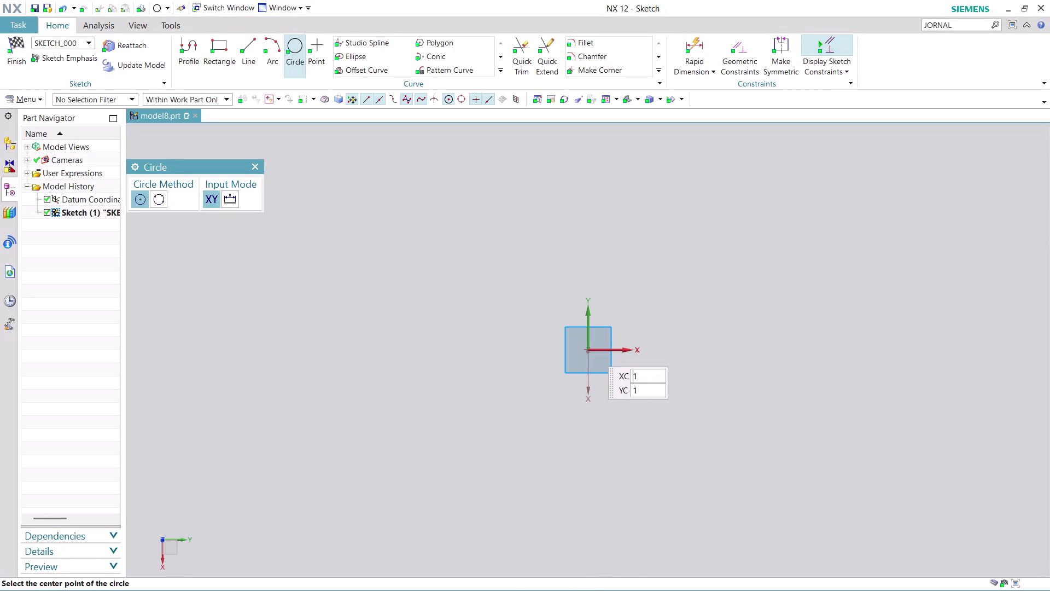
Draw a 22 mm diameter circle centred on the sketch origin and finish the sketch.
click(590, 348)
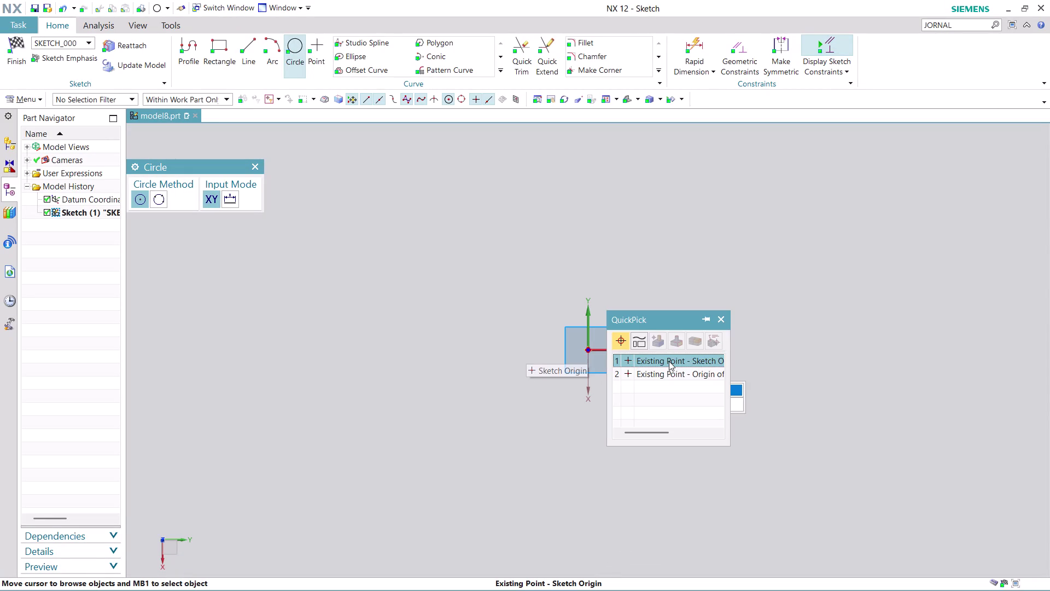
click(669, 361)
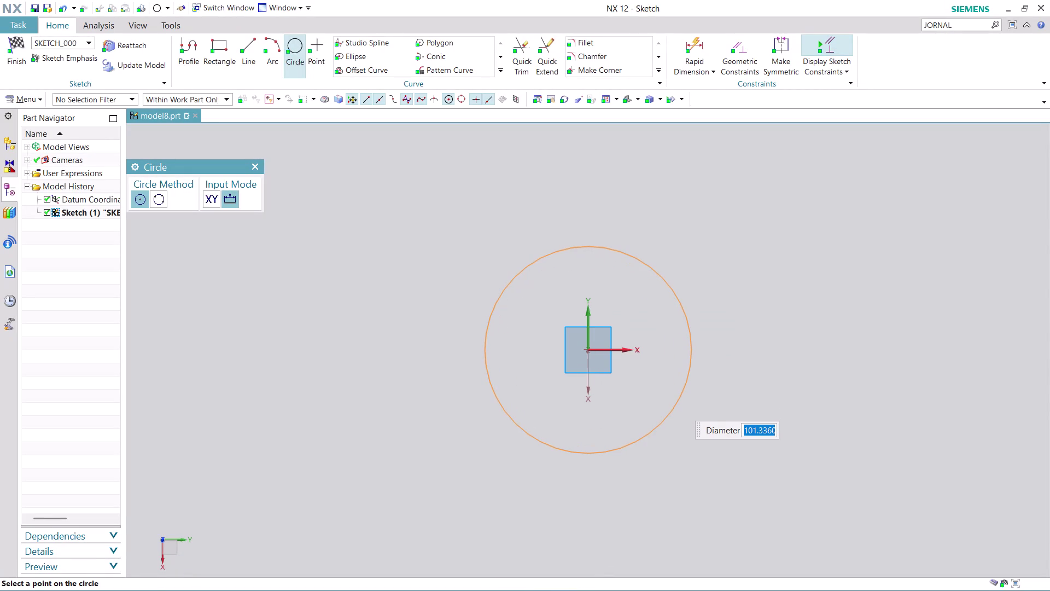
text(22)
key(Return)
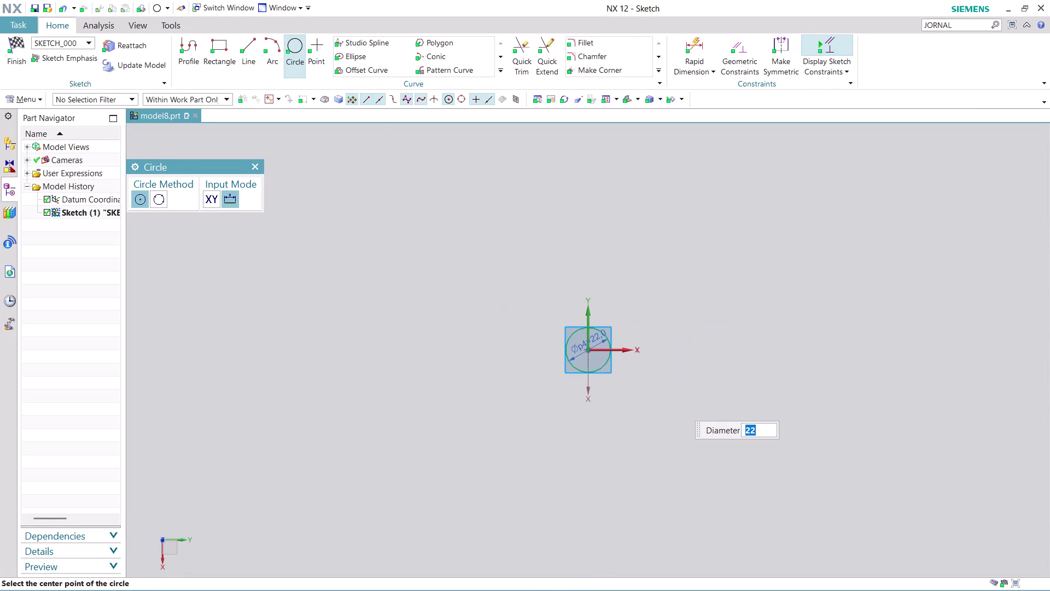
click(15, 71)
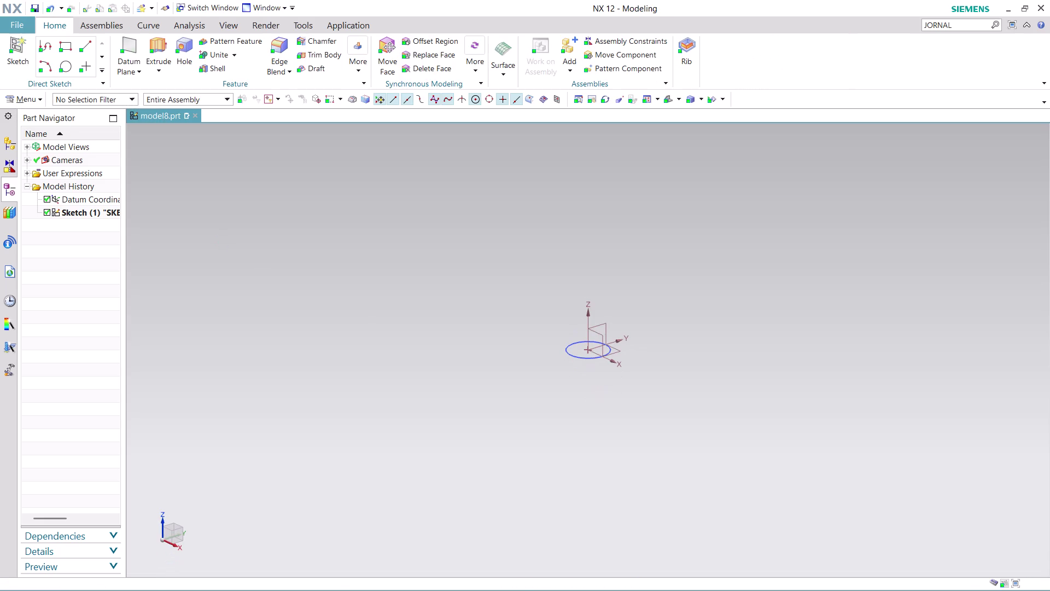
click(155, 47)
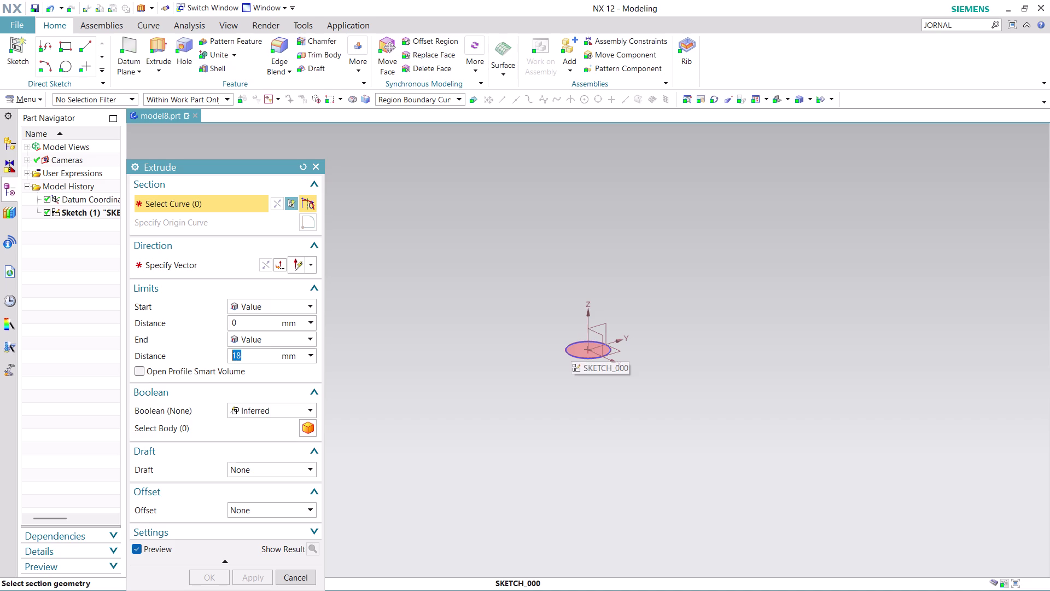
Extrude the 22 mm circle 16 mm into a solid head cylinder, Extrude (2).
text(16)
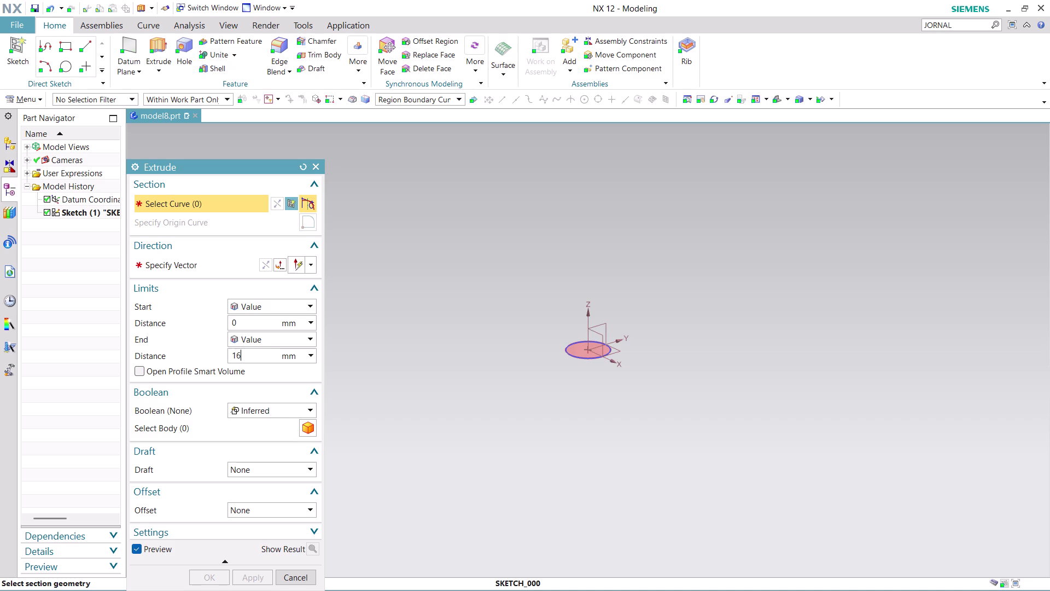
click(571, 347)
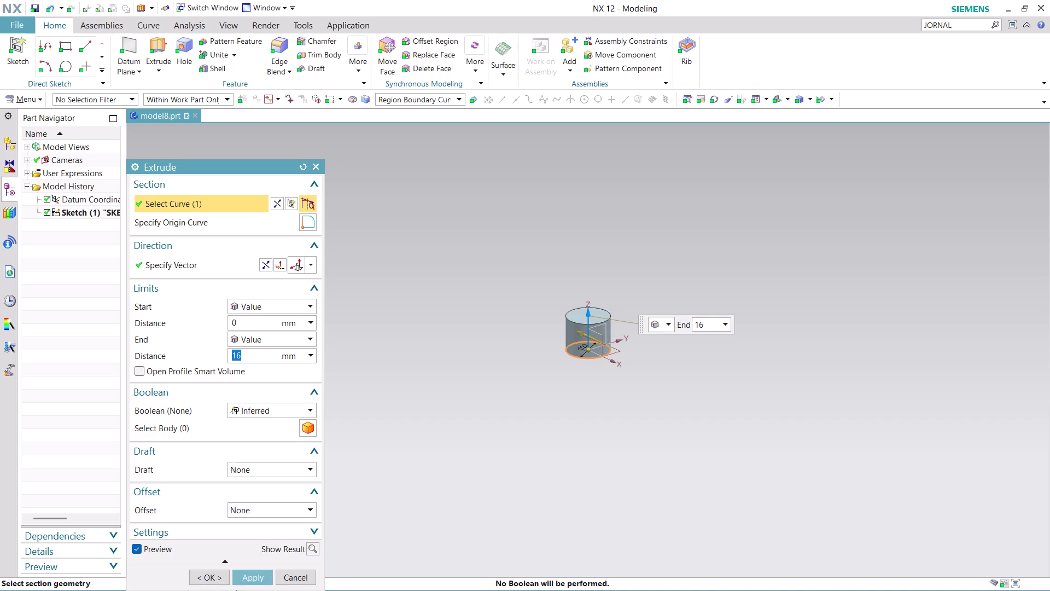
click(246, 574)
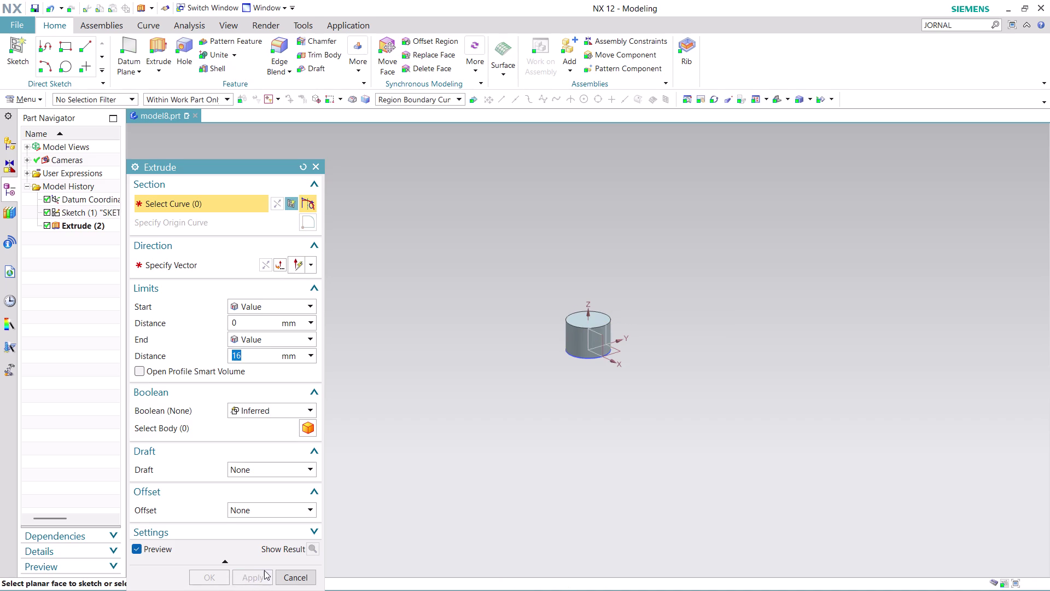
click(295, 571)
scroll(up, 3)
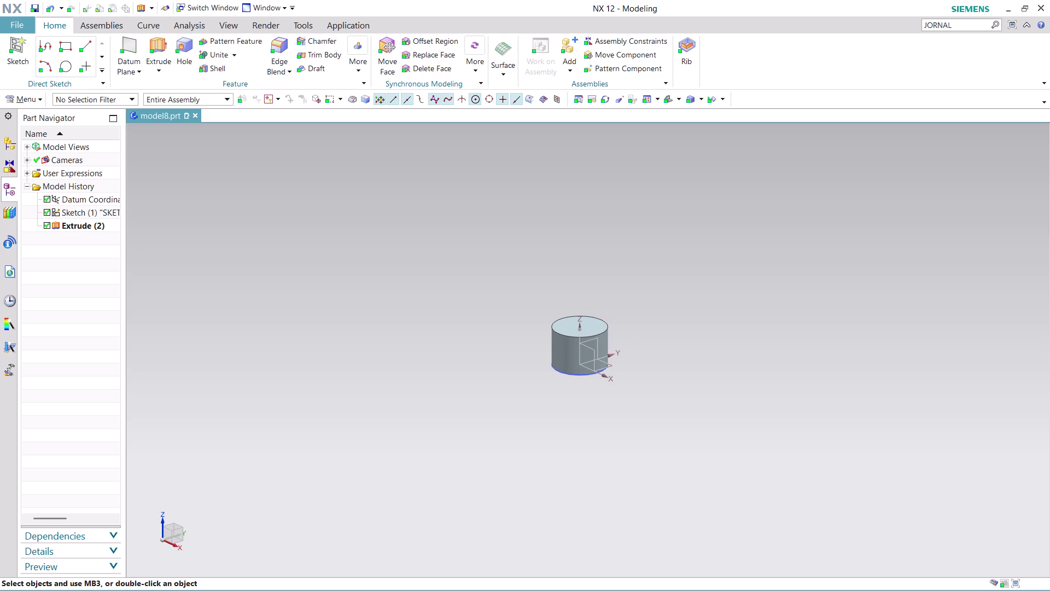
click(38, 101)
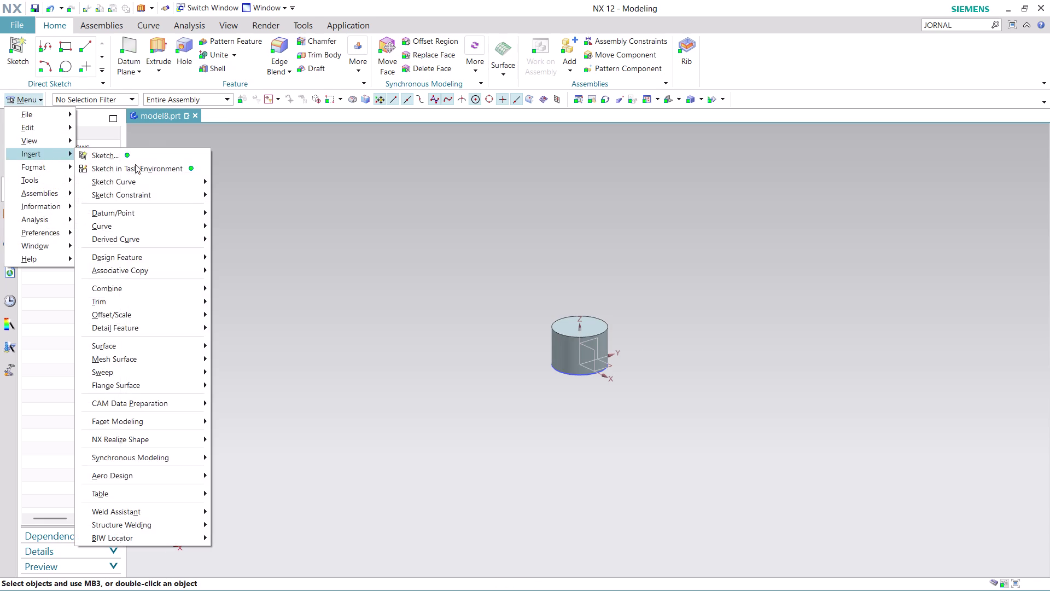
Create Sketch (3) on the head cylinder face with its origin at 0, 0, 0.
click(140, 165)
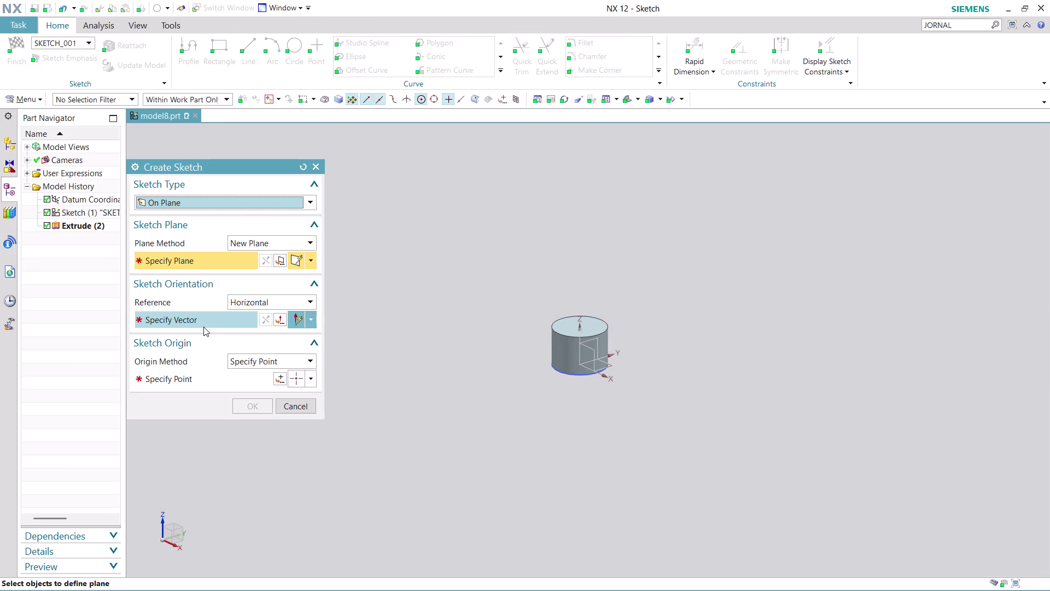
click(204, 327)
click(618, 343)
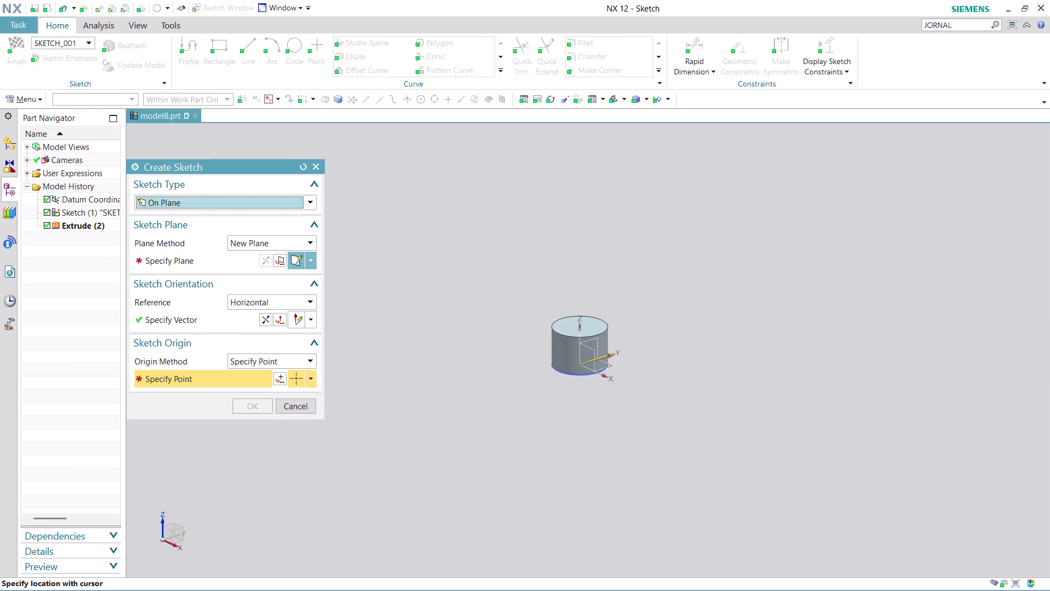
click(278, 379)
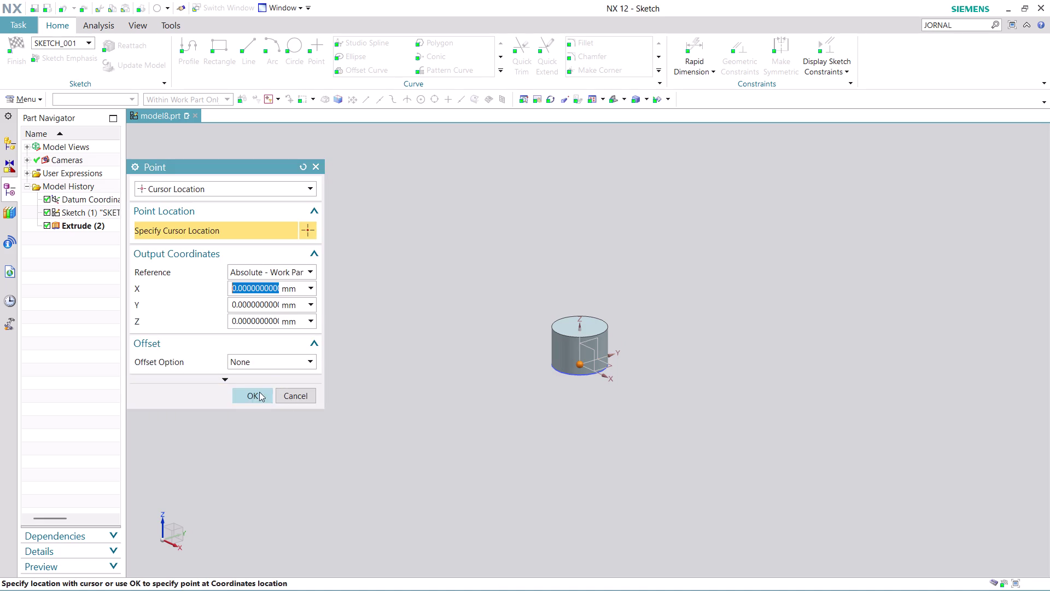
click(246, 399)
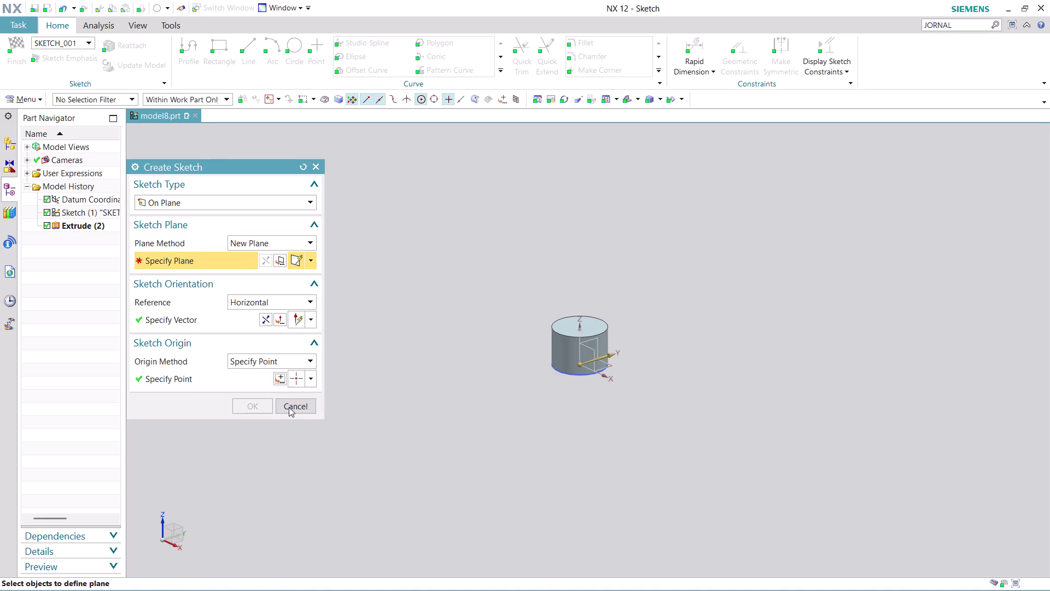
click(609, 365)
click(255, 406)
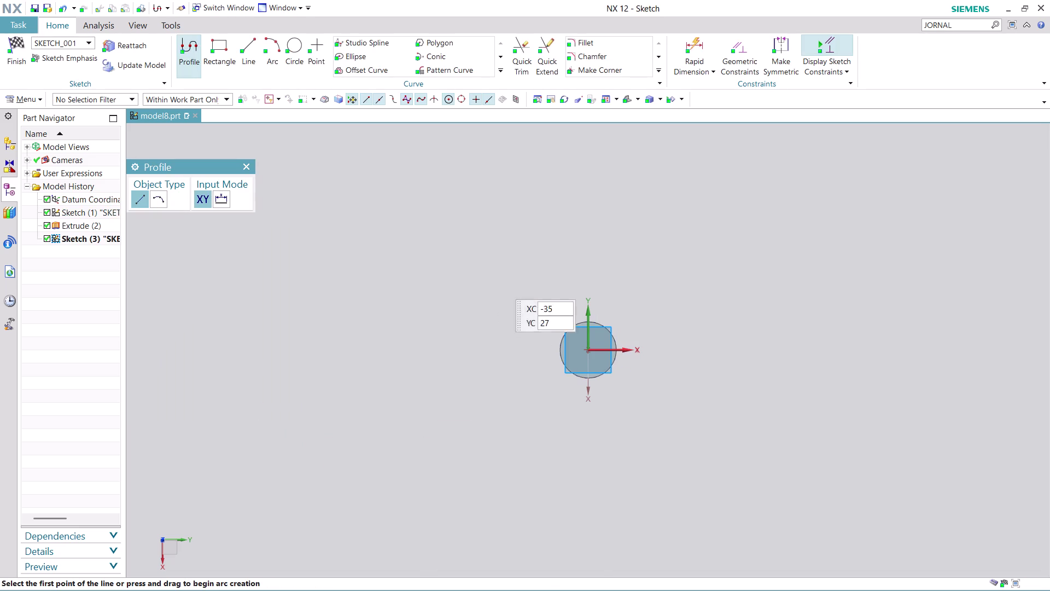
Draw a 16 mm diameter circle at the origin and finish Sketch (3).
click(299, 34)
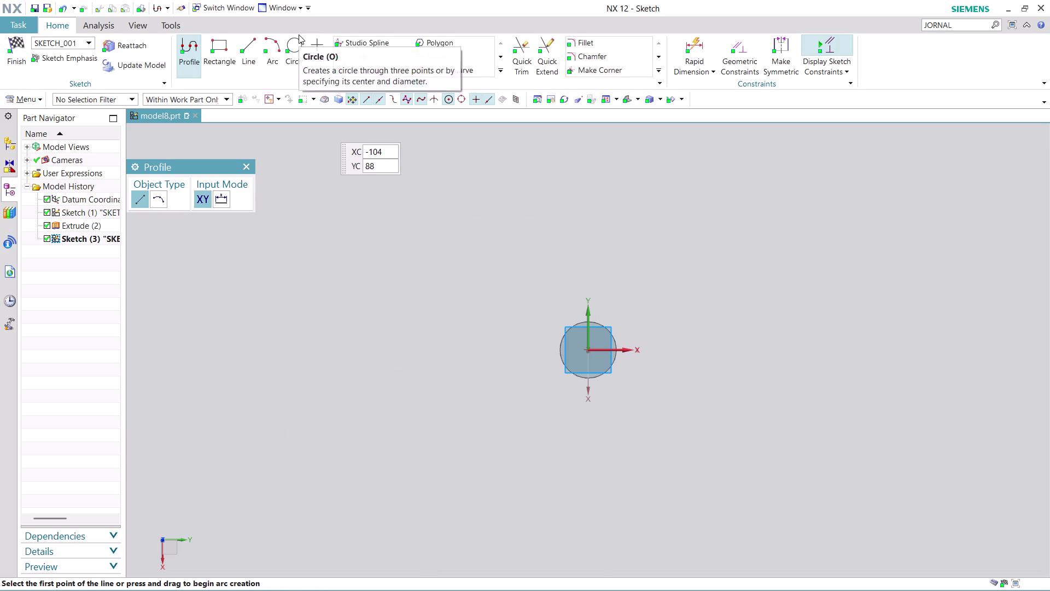
click(293, 45)
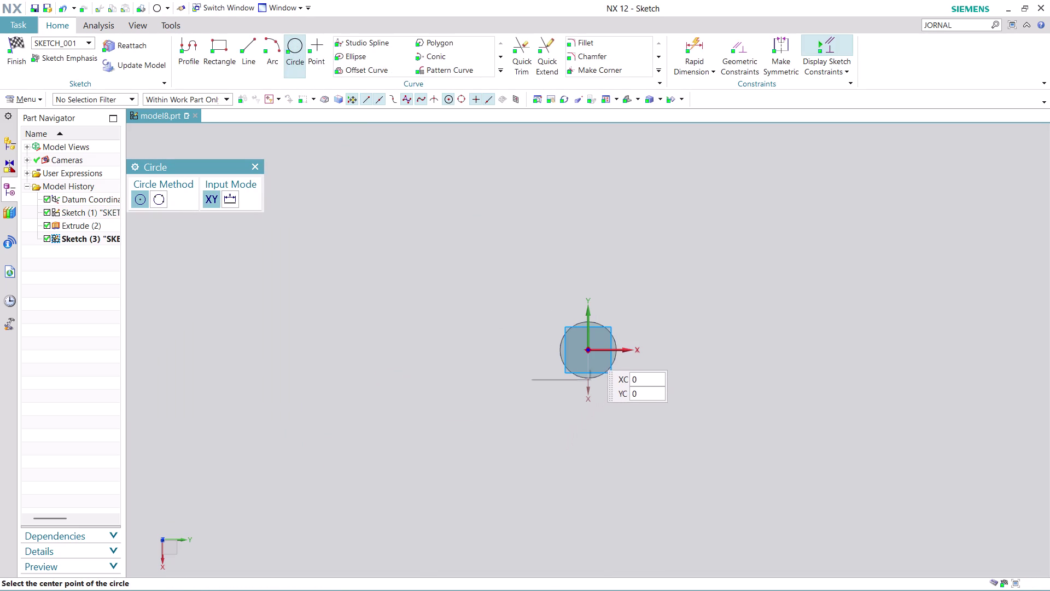
click(590, 347)
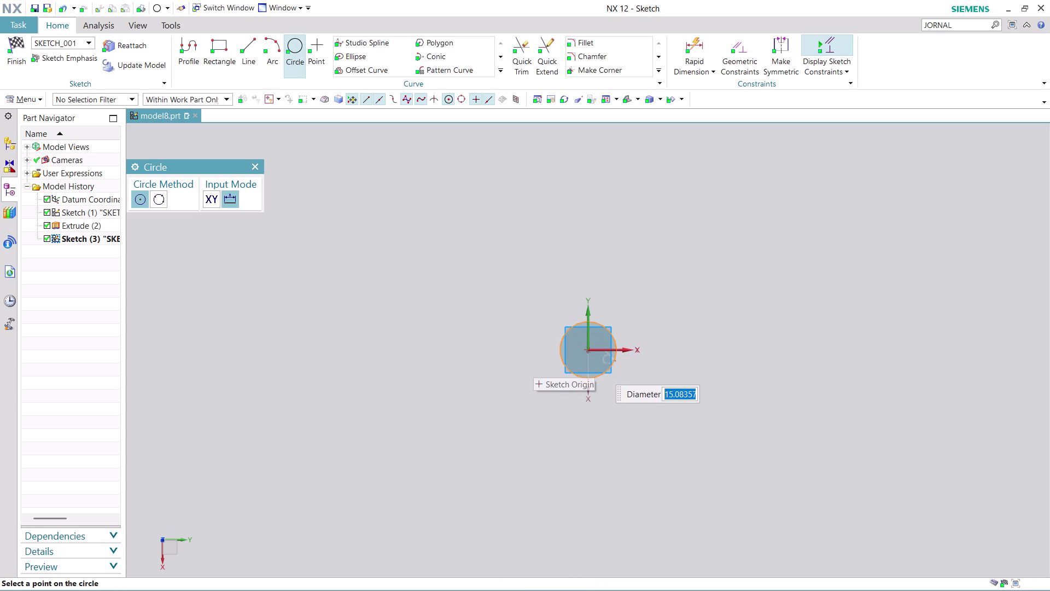
text(16)
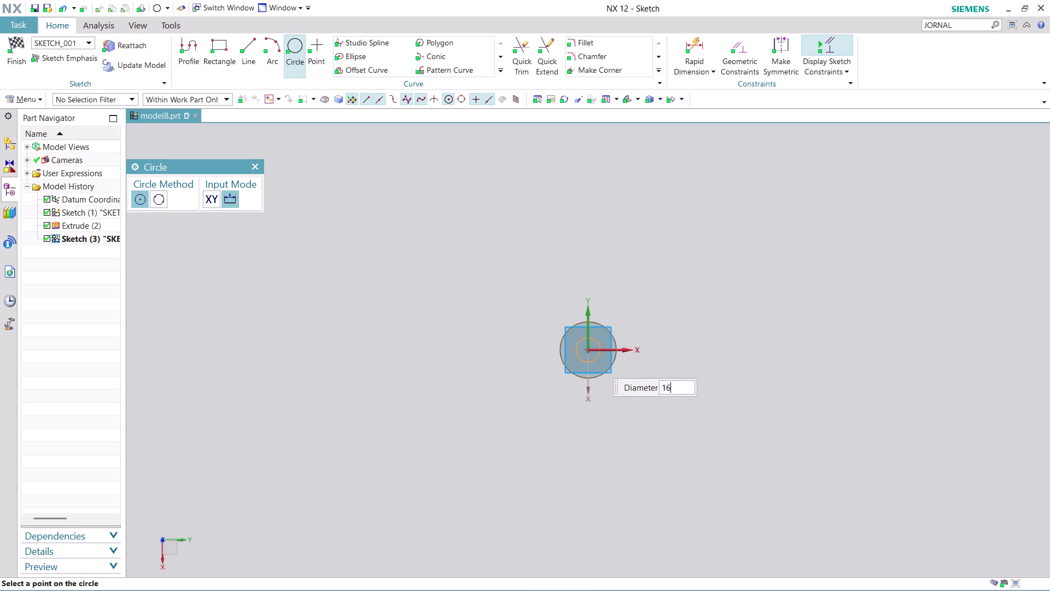
key(Return)
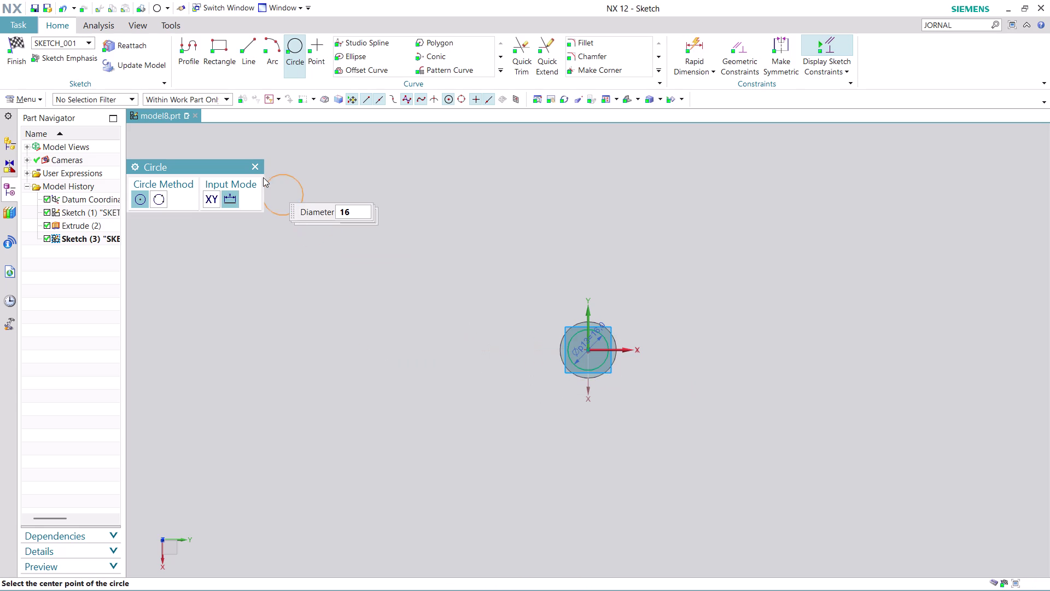
click(15, 68)
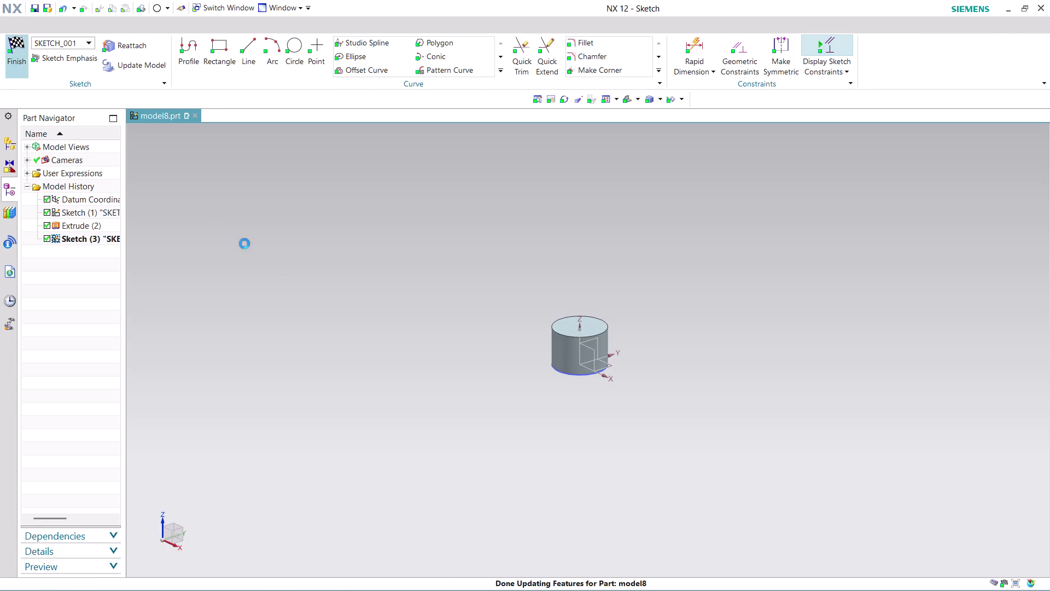
scroll(up, 3)
middle_drag(674, 400, 673, 316)
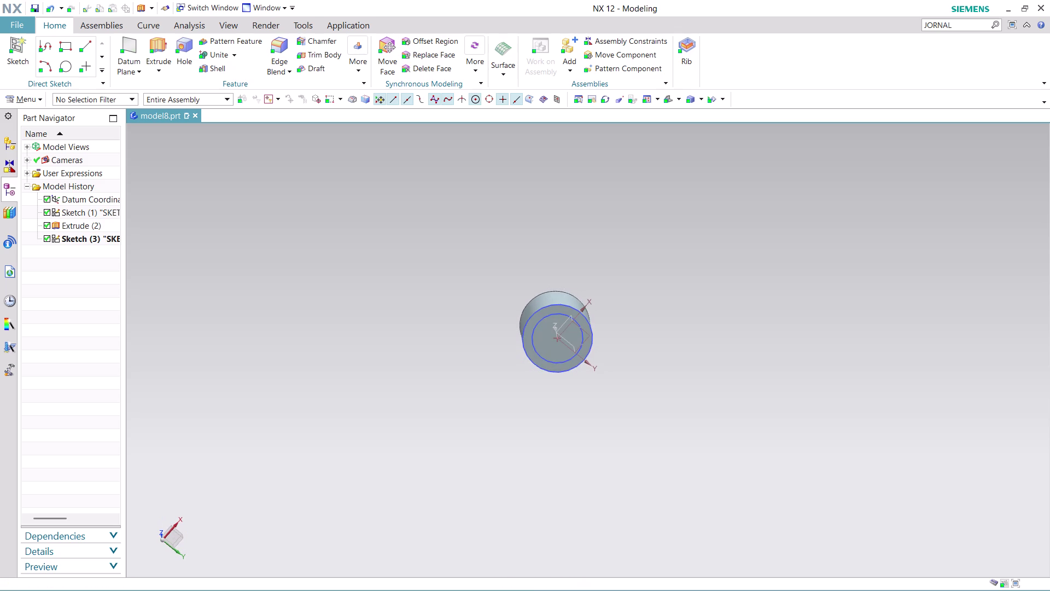
Extrude the 16 mm circle 154 mm and unite it with the head as Extrude (4).
scroll(up, 3)
click(159, 41)
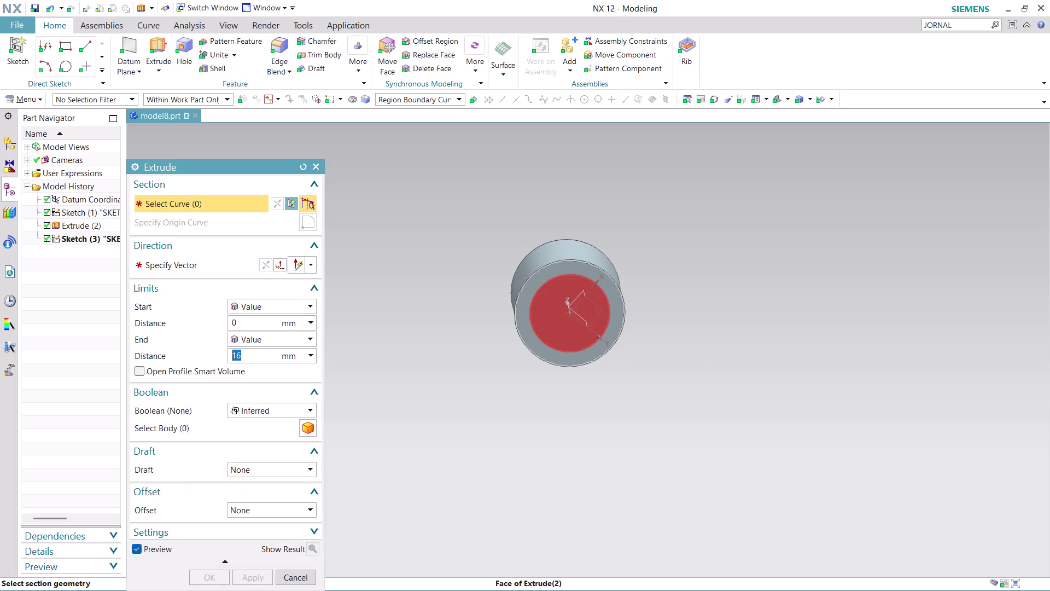
text(15)
key(4)
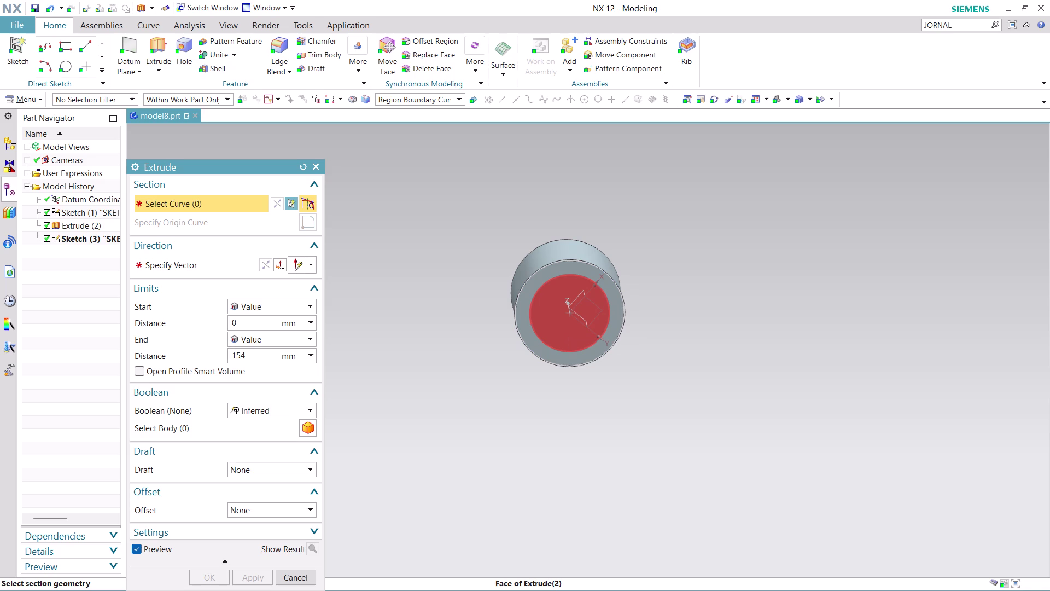
click(566, 322)
click(670, 332)
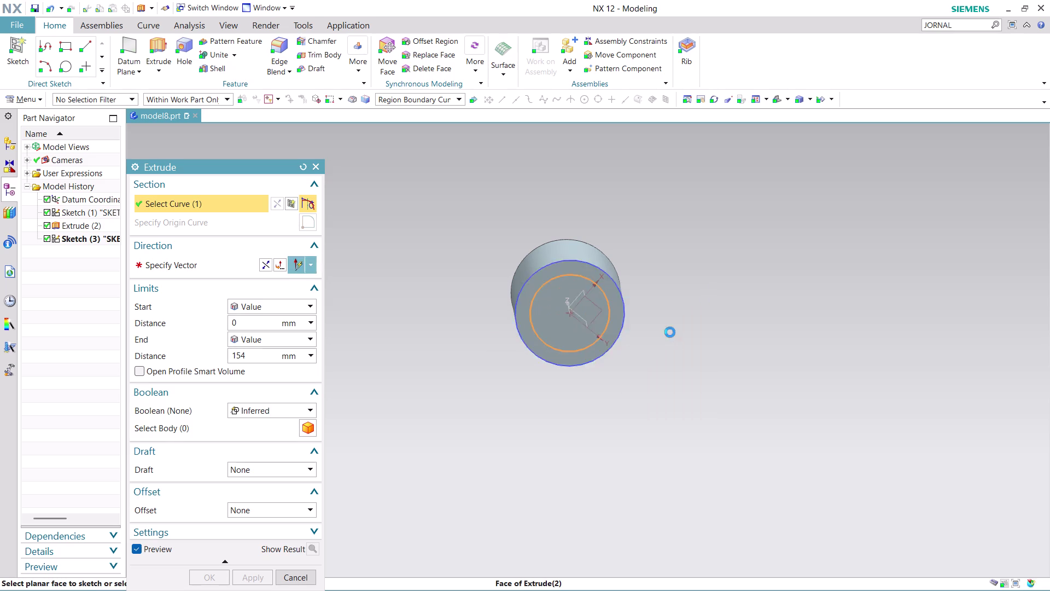
click(258, 577)
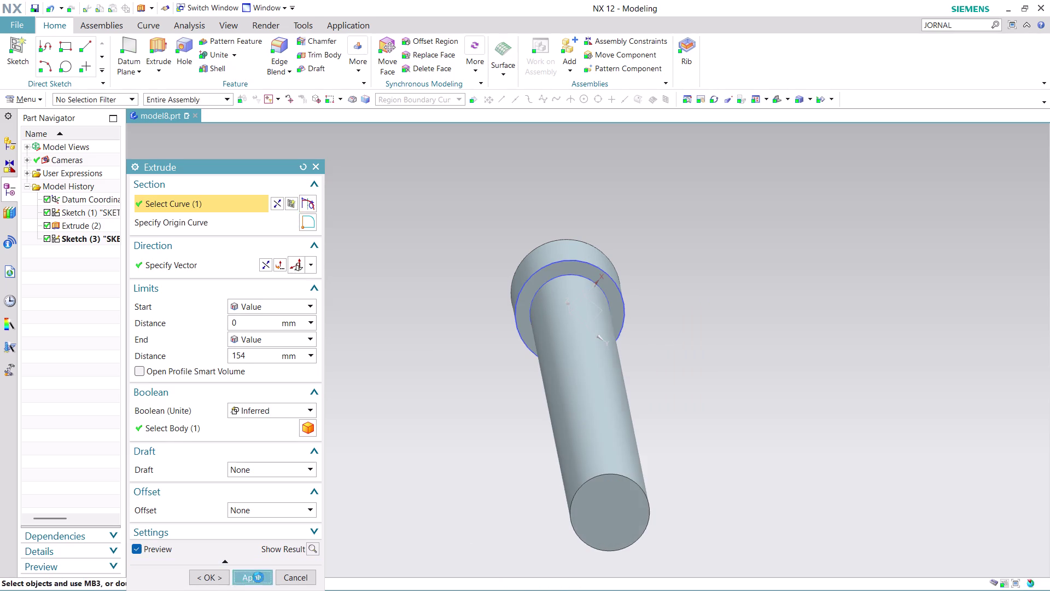
click(301, 574)
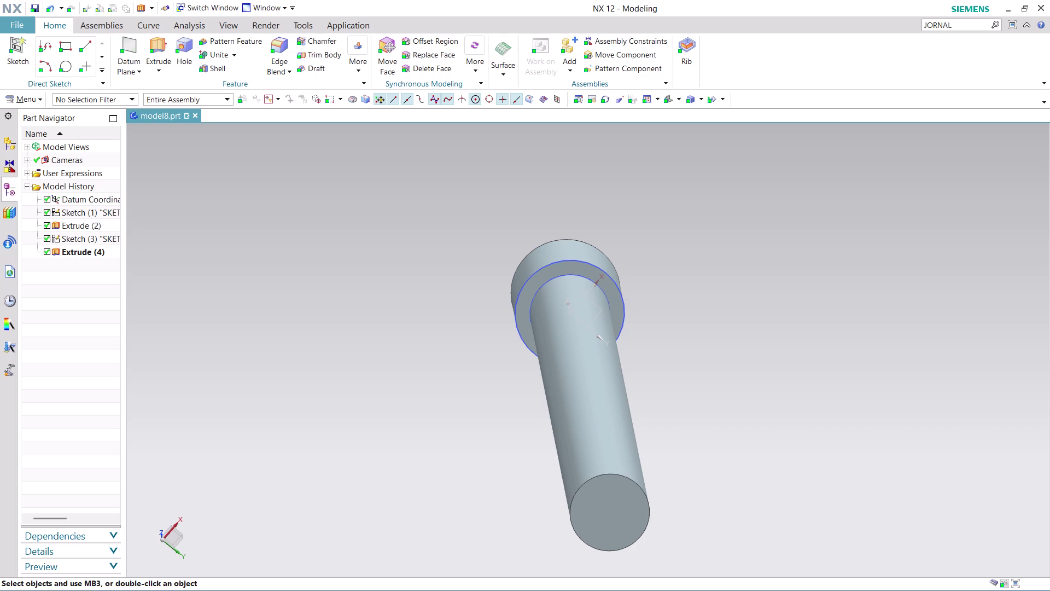
middle_drag(758, 452, 848, 427)
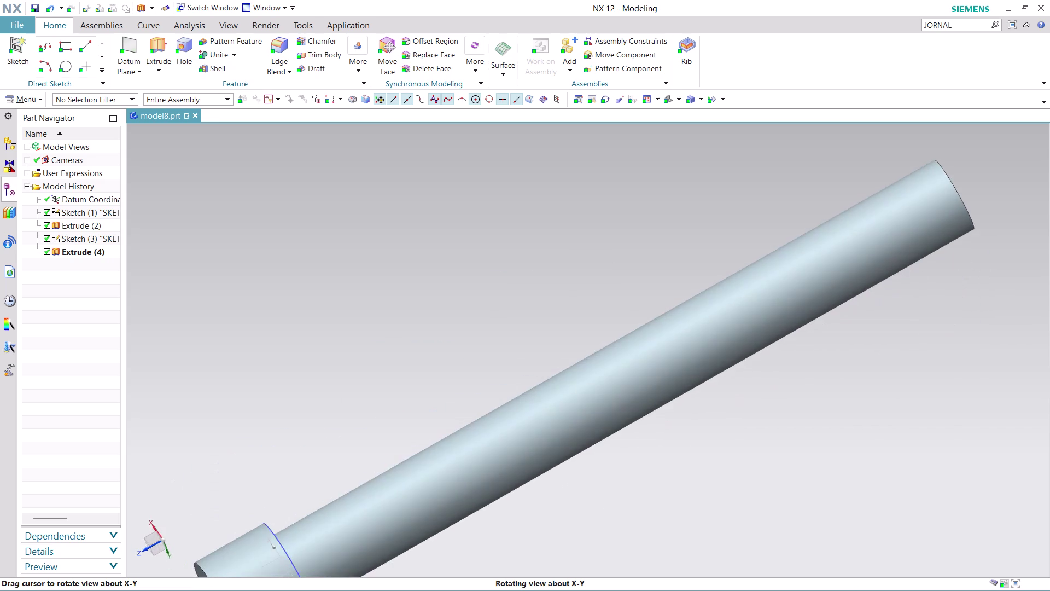
Orbit around the bolt and zoom in on the free end of the shank.
middle_drag(849, 427, 622, 436)
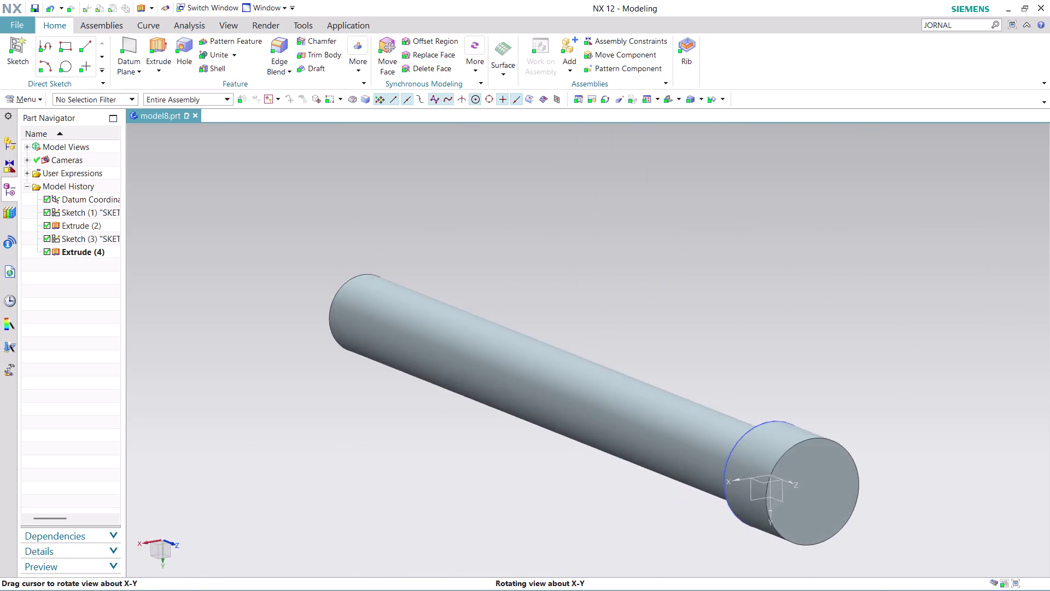
middle_drag(622, 435, 814, 419)
middle_click(814, 420)
scroll(down, 3)
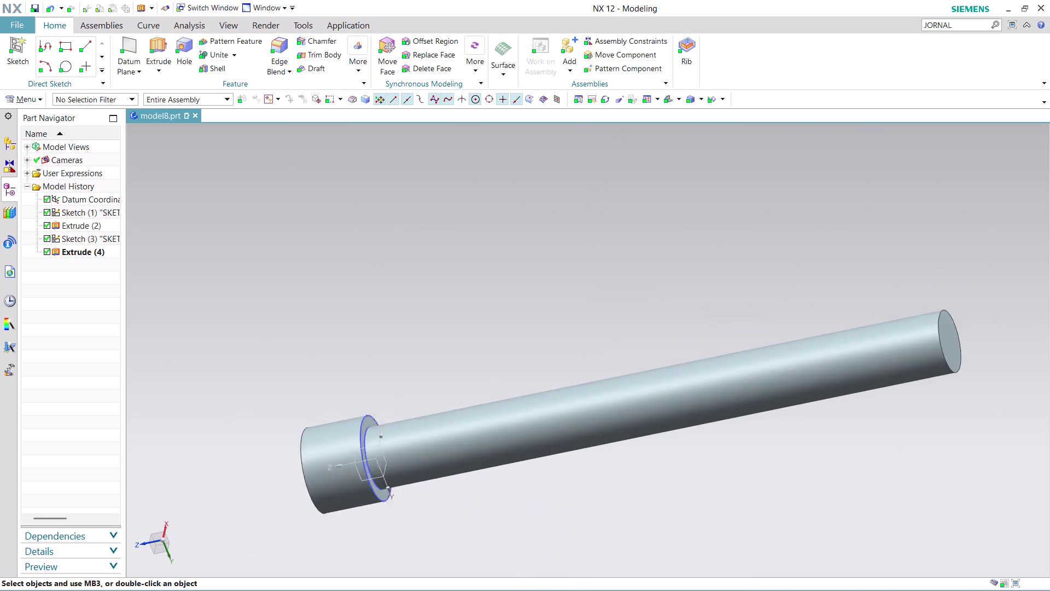
scroll(down, 3)
scroll(up, 3)
scroll(down, 3)
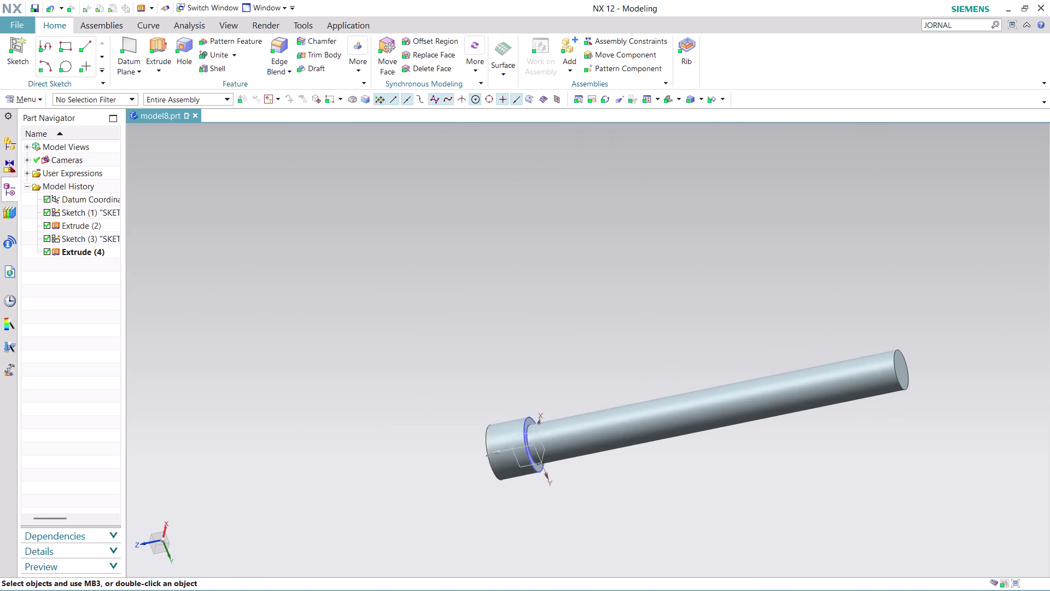
scroll(down, 3)
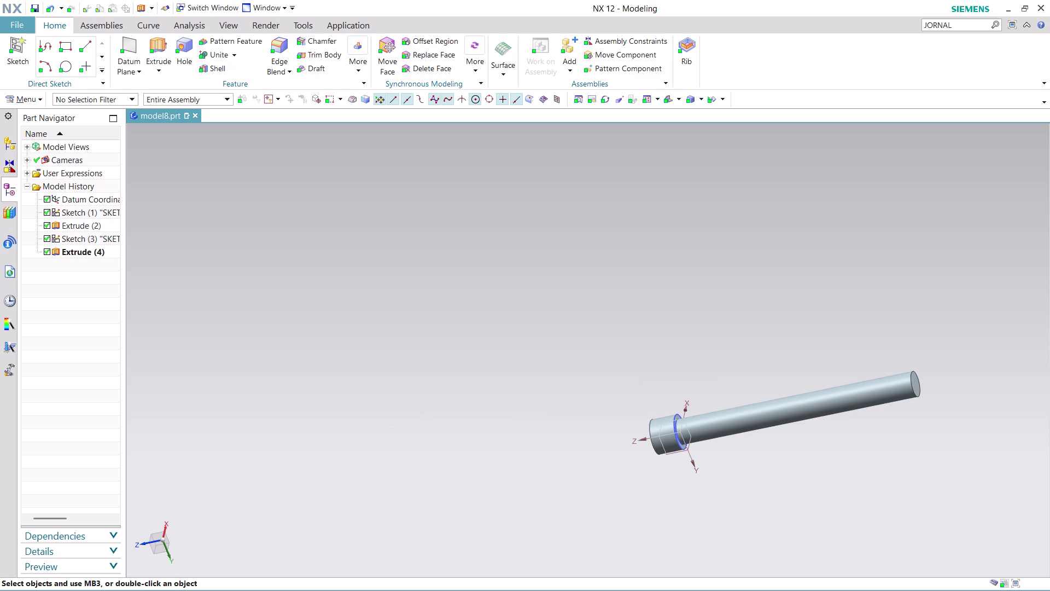
scroll(up, 3)
scroll(up, 3)
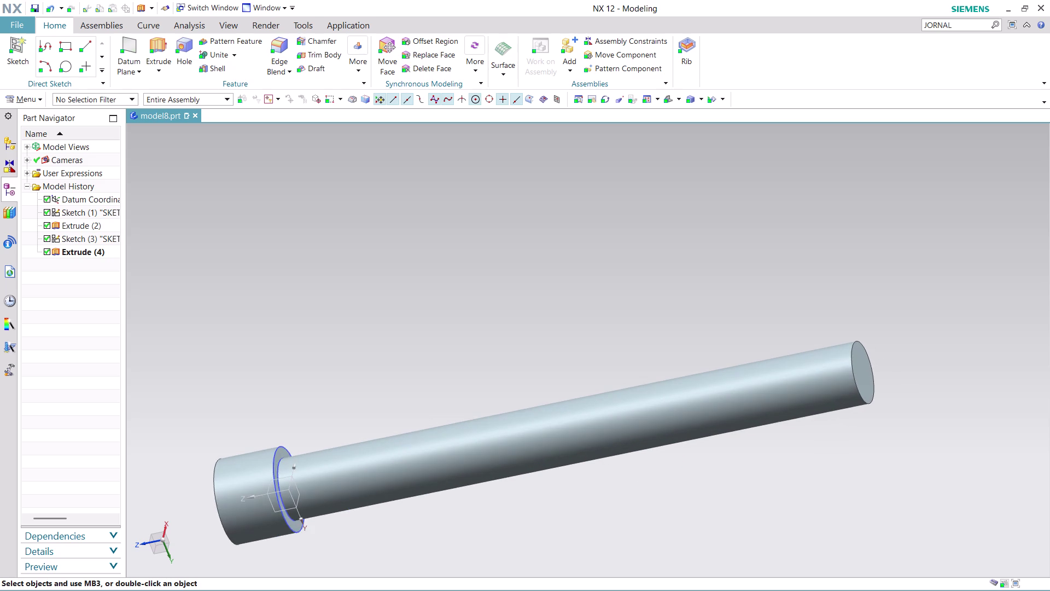
scroll(up, 3)
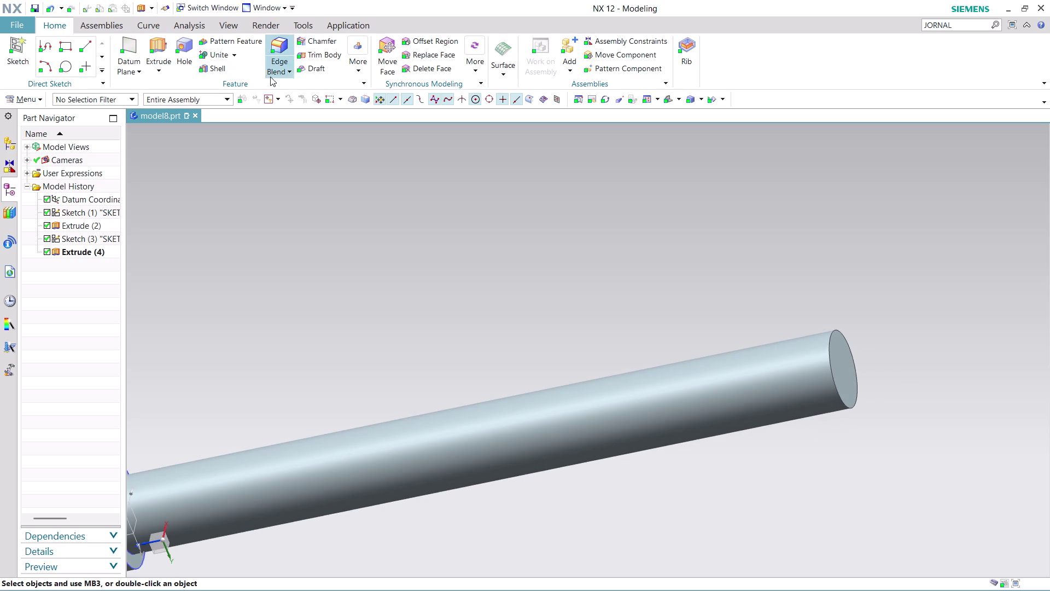
click(360, 67)
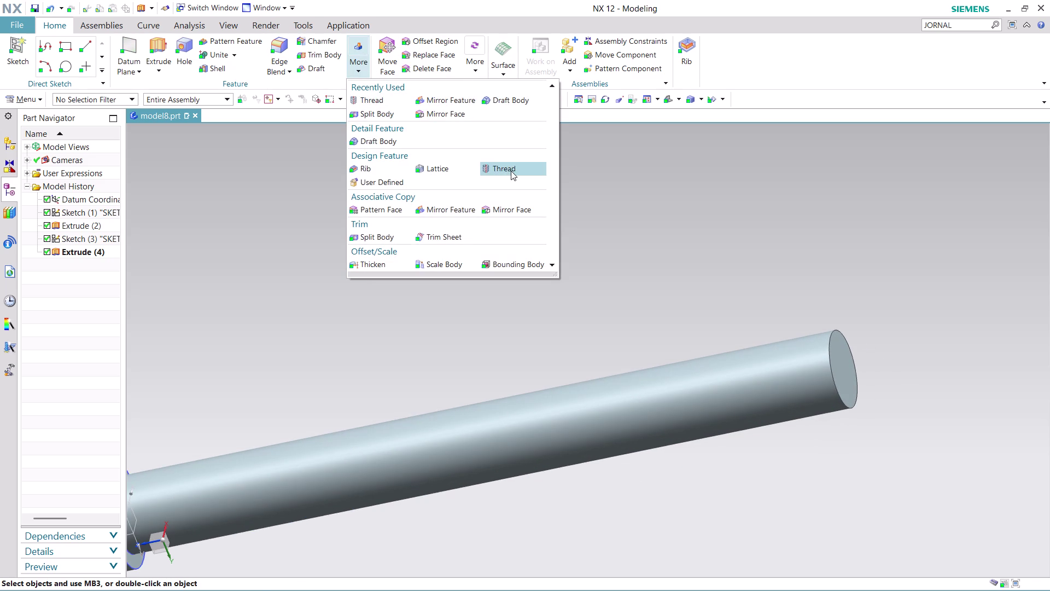
click(511, 171)
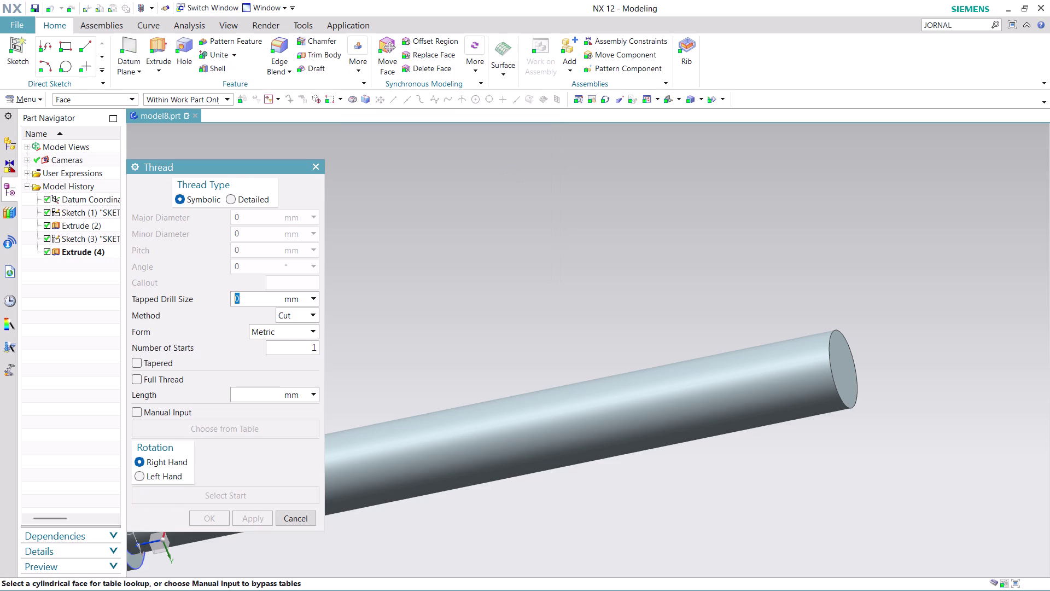
click(229, 196)
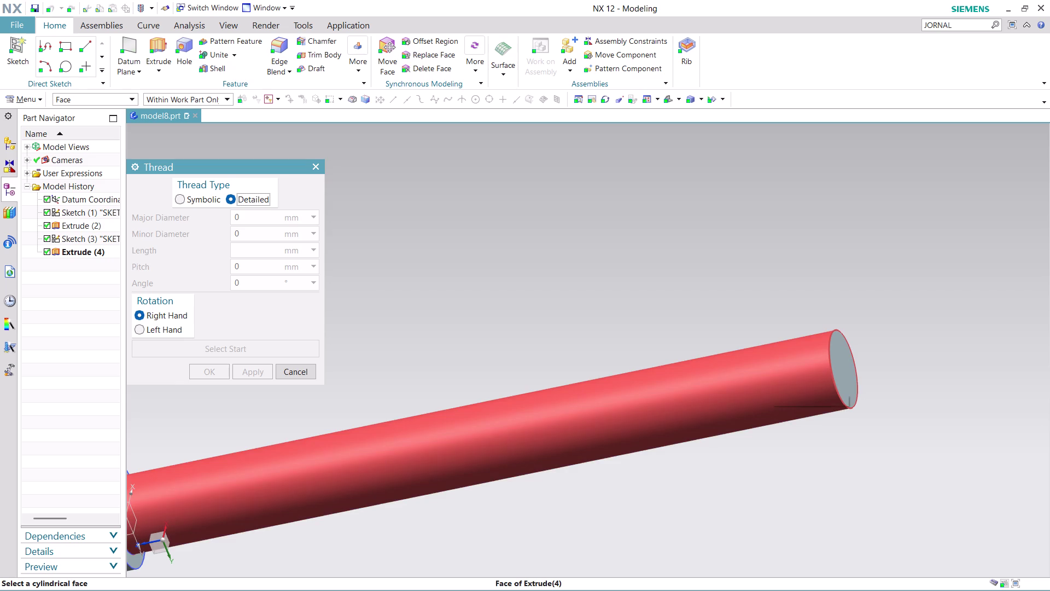
click(770, 378)
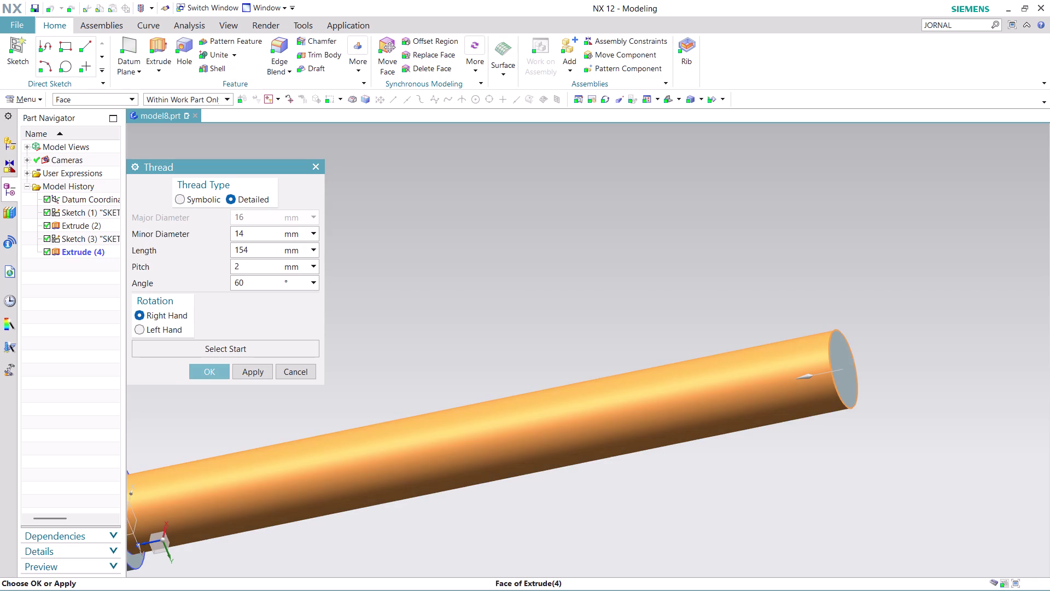
click(226, 348)
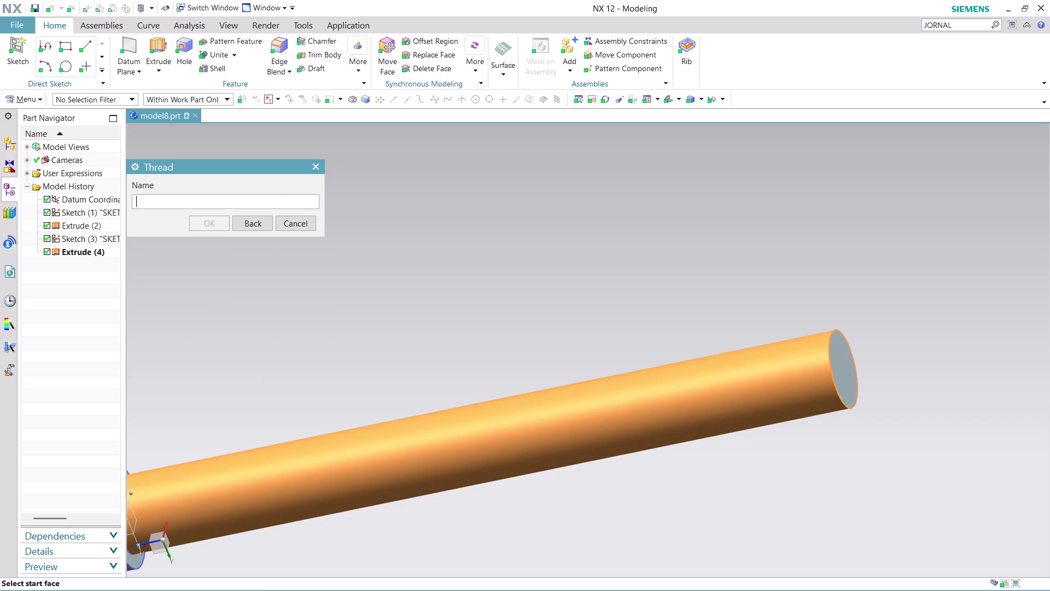
click(294, 223)
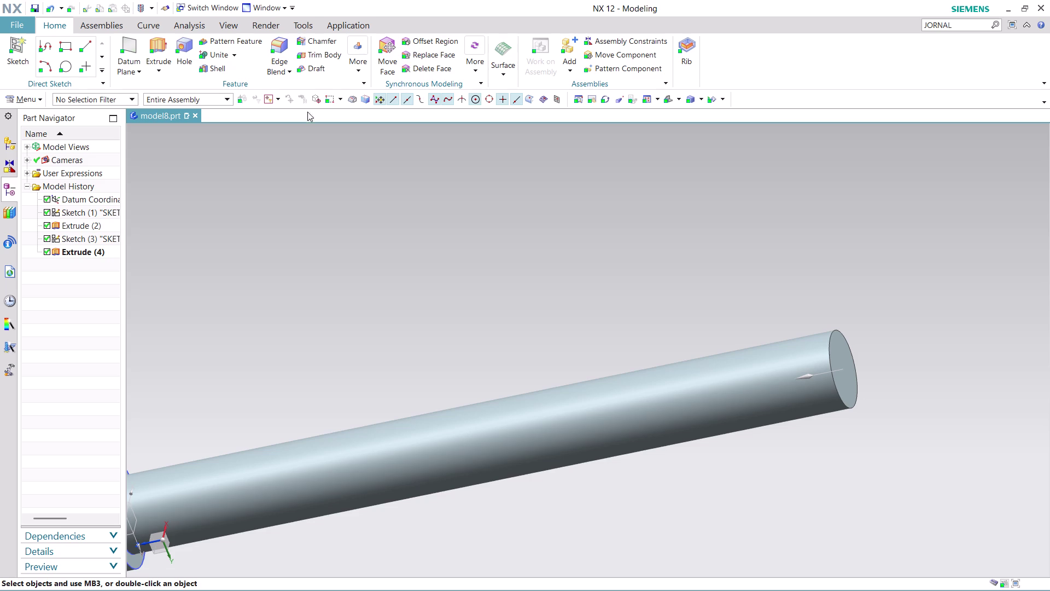
click(362, 66)
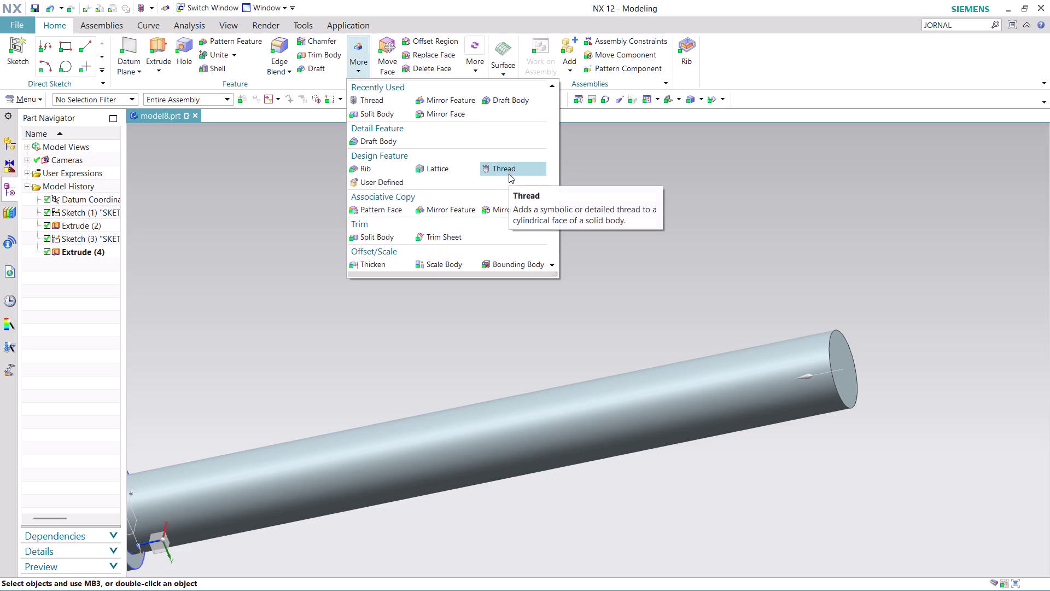
Add a detailed 34 mm long thread to the shank's cylindrical face, Threads (5).
click(508, 174)
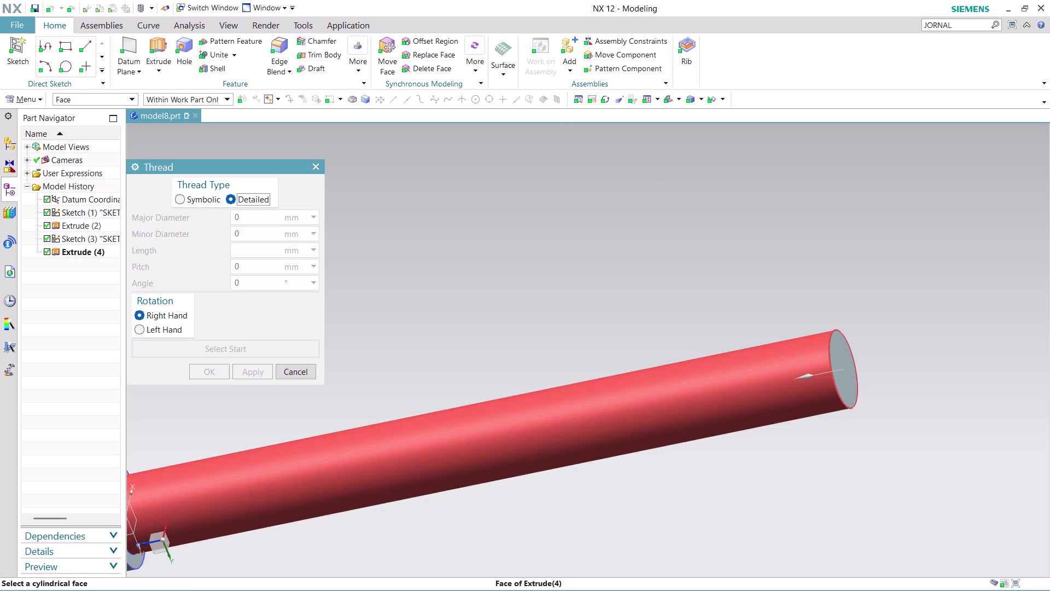
click(614, 387)
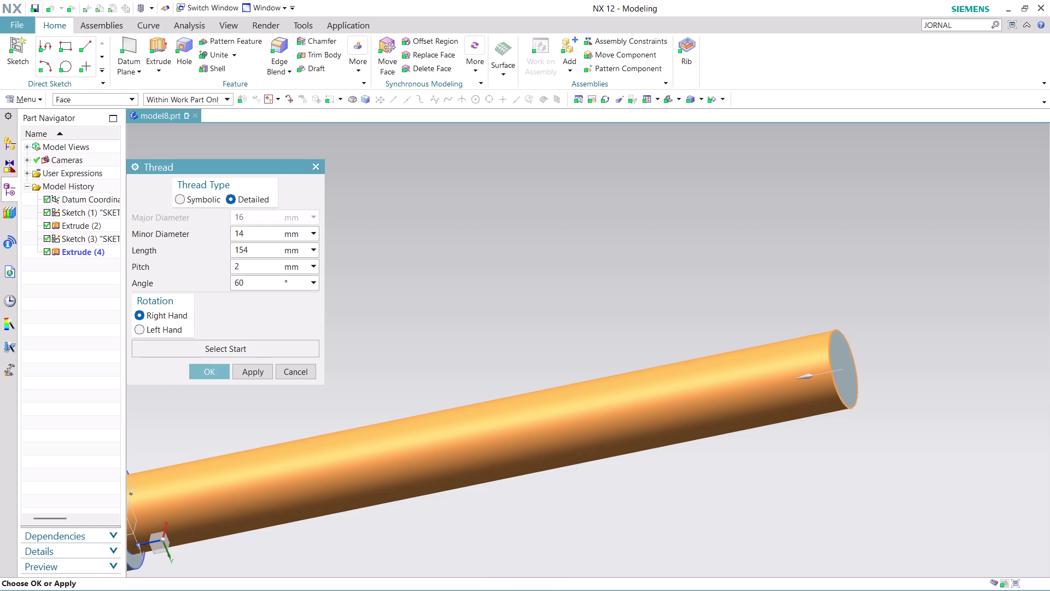
double_click(268, 249)
text(3)
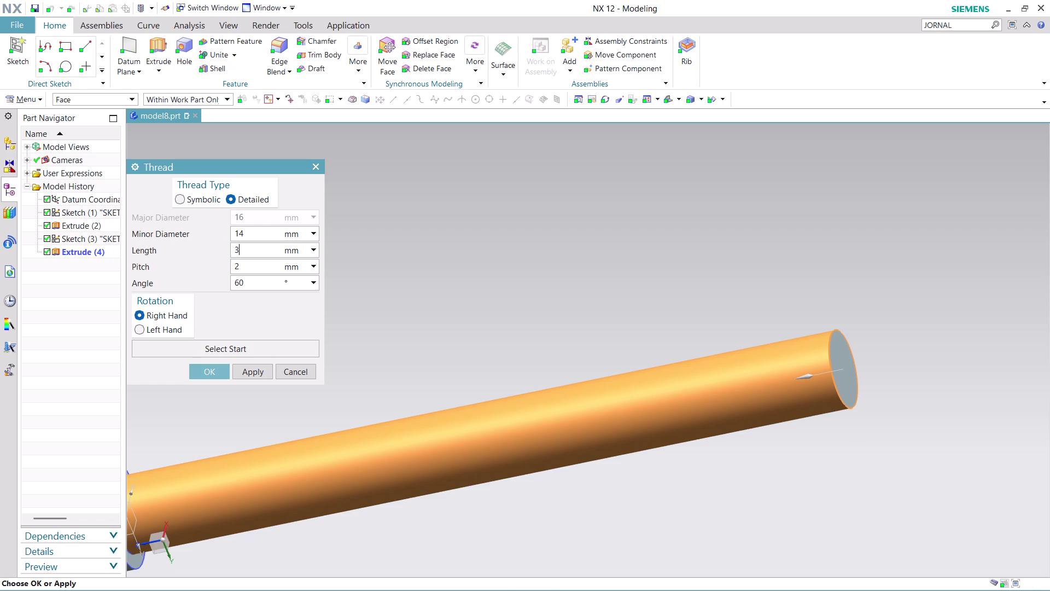
text(4)
click(245, 369)
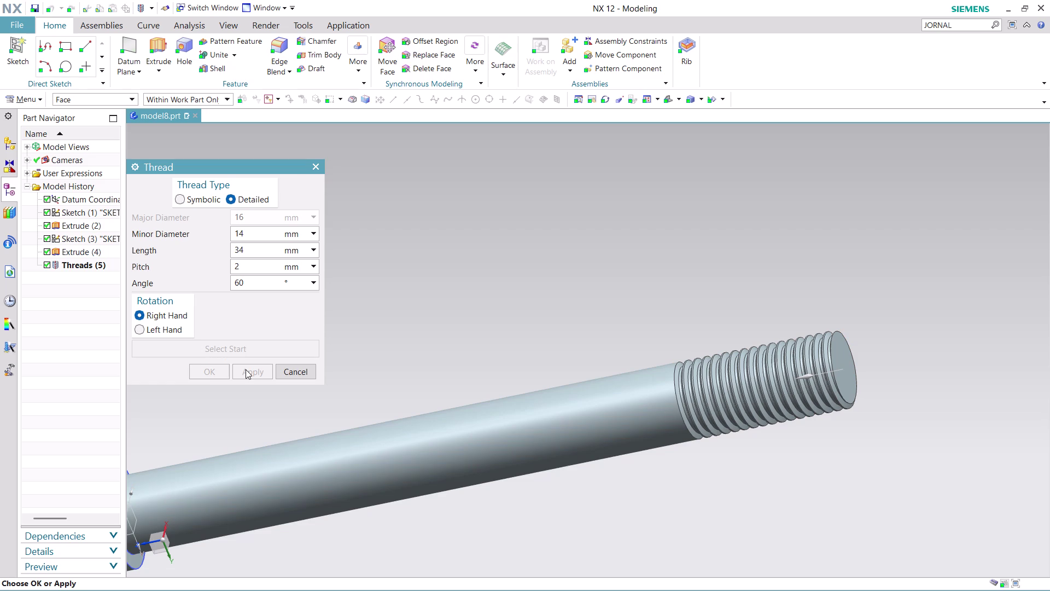
click(294, 369)
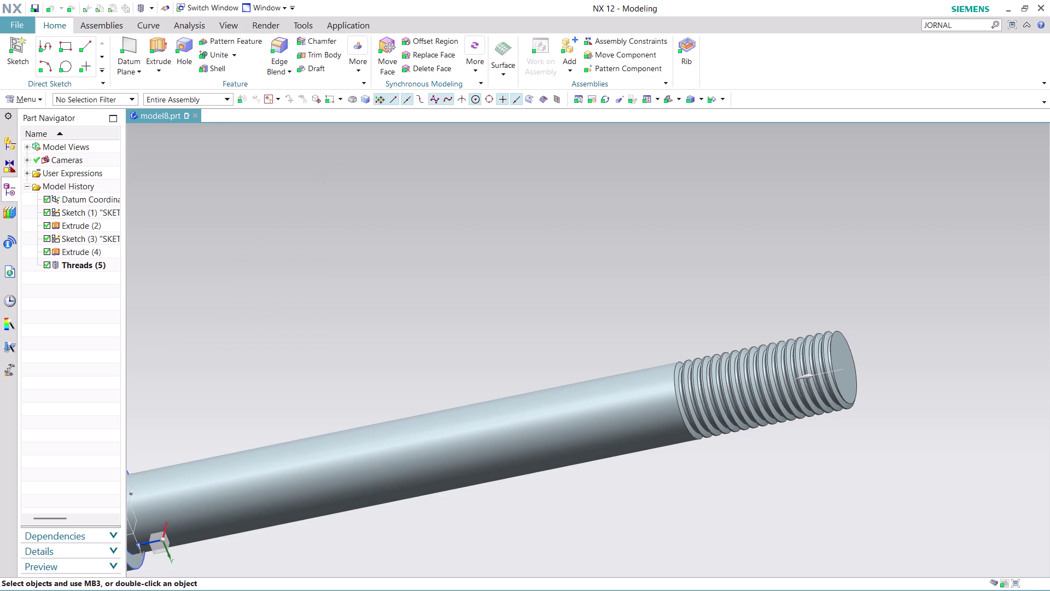
Inspect the threaded end from several angles, then undo the thread feature.
scroll(down, 3)
scroll(up, 3)
middle_drag(787, 332, 821, 356)
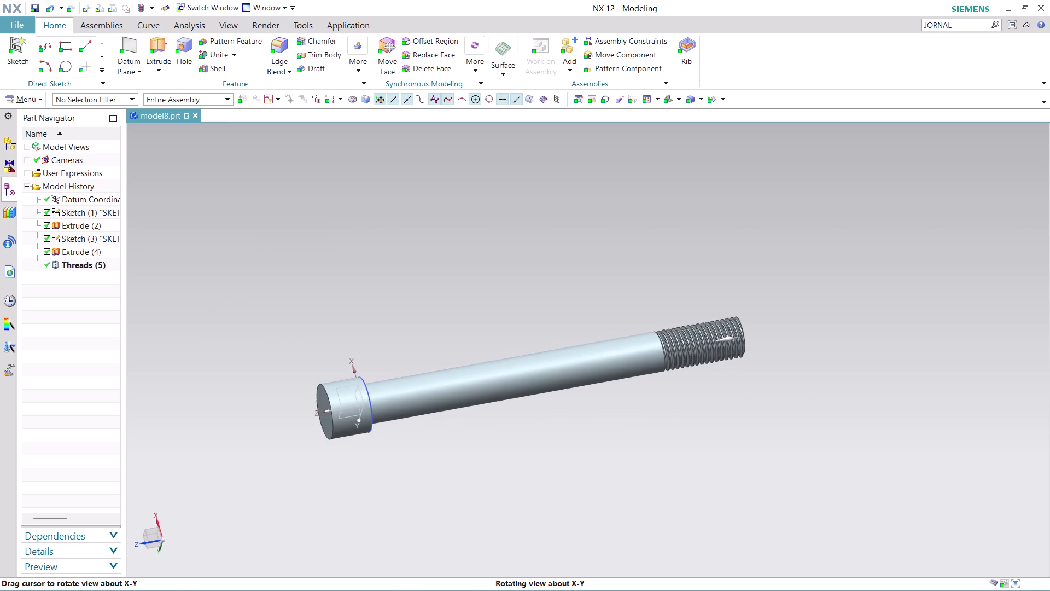
middle_drag(821, 356, 811, 372)
scroll(up, 3)
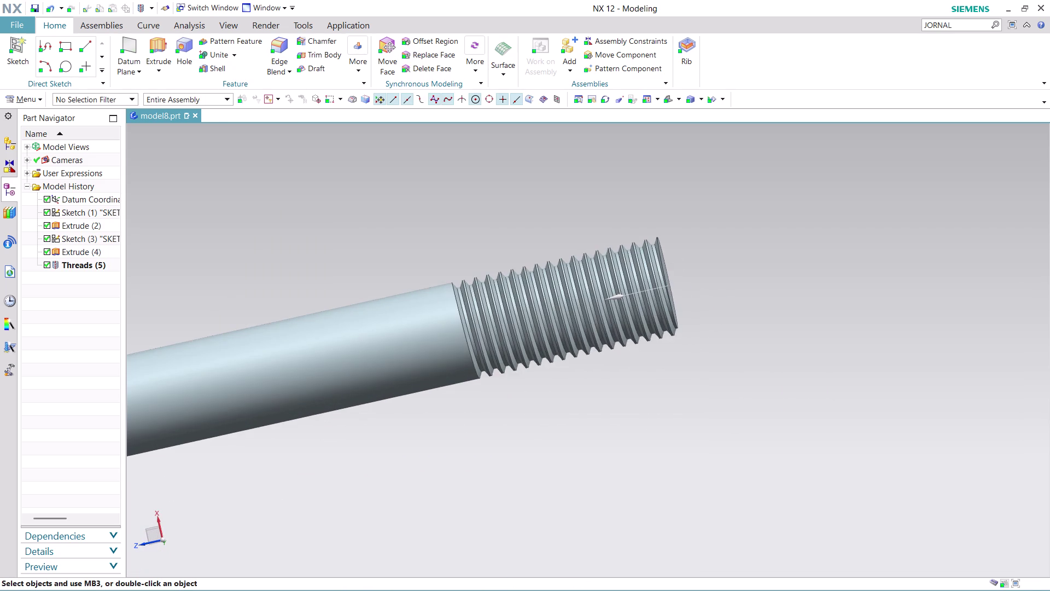
scroll(down, 3)
scroll(up, 3)
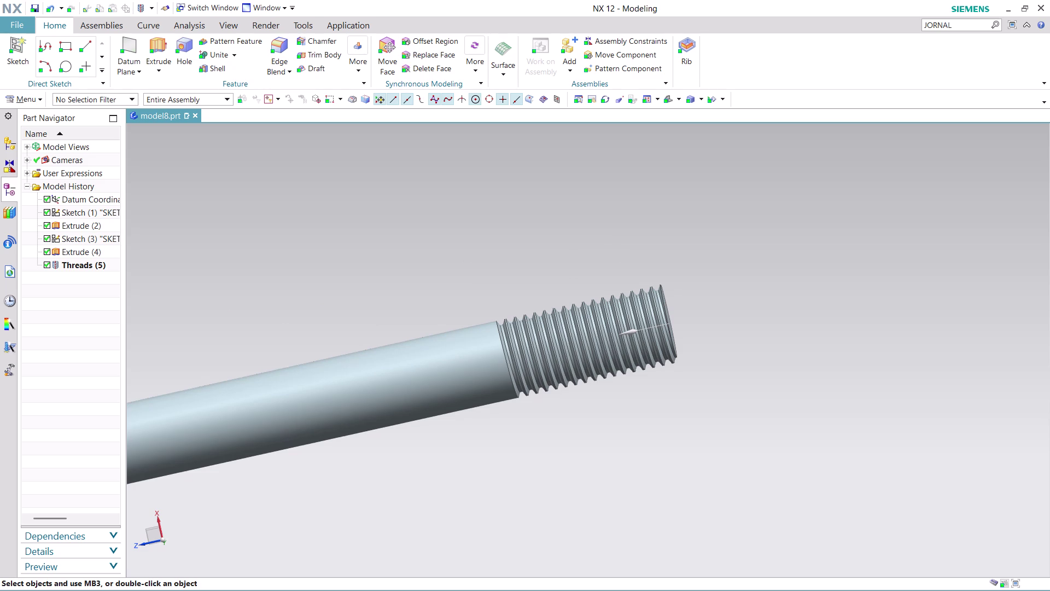
key(ctrl+z)
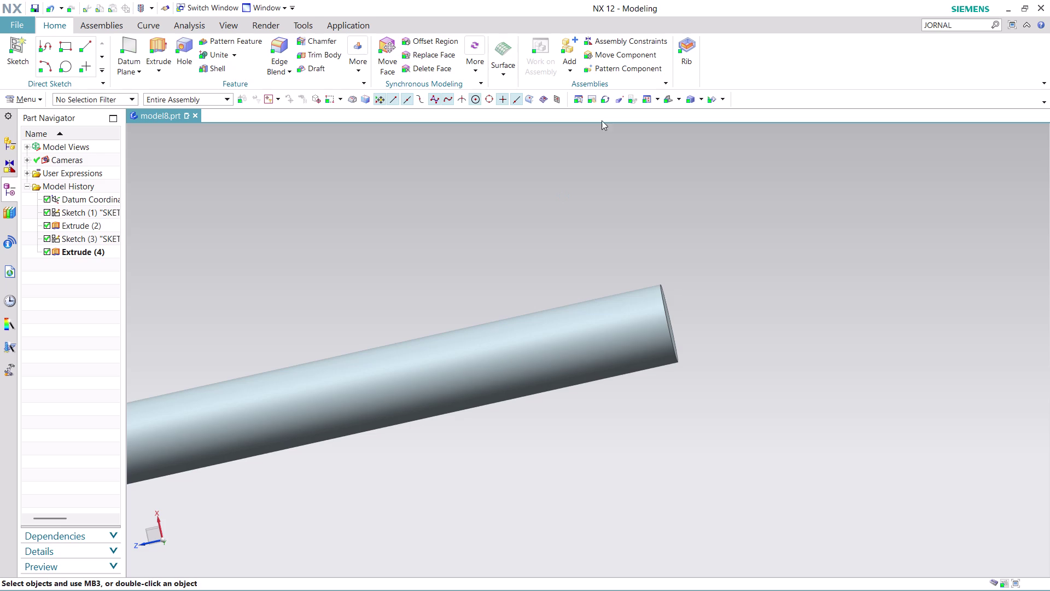
Zoom and orbit around the plain shank end to re-inspect the unthreaded bolt.
scroll(up, 3)
scroll(down, 3)
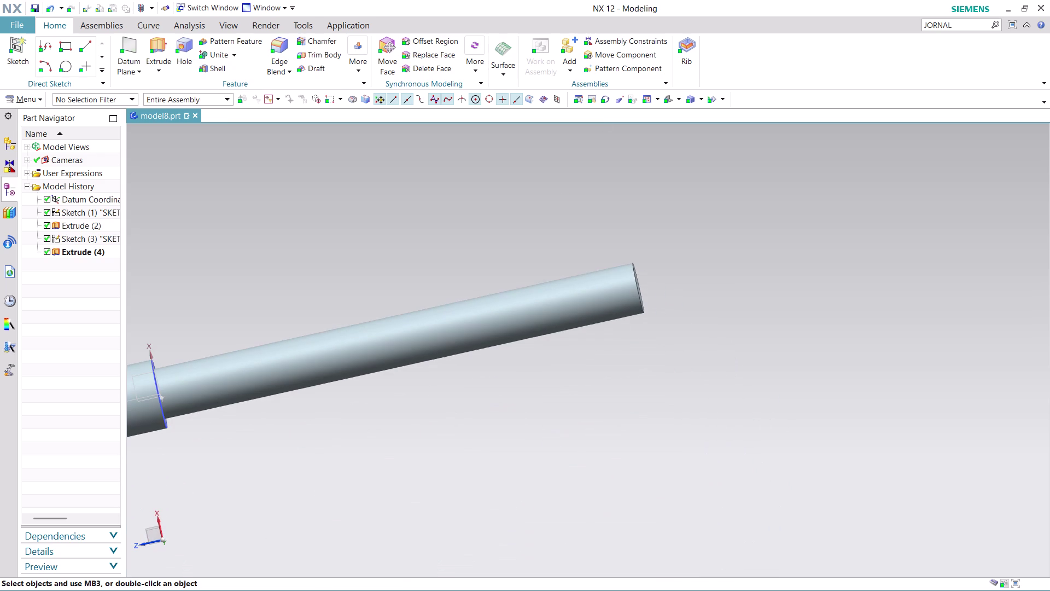
scroll(down, 3)
middle_drag(695, 259, 668, 268)
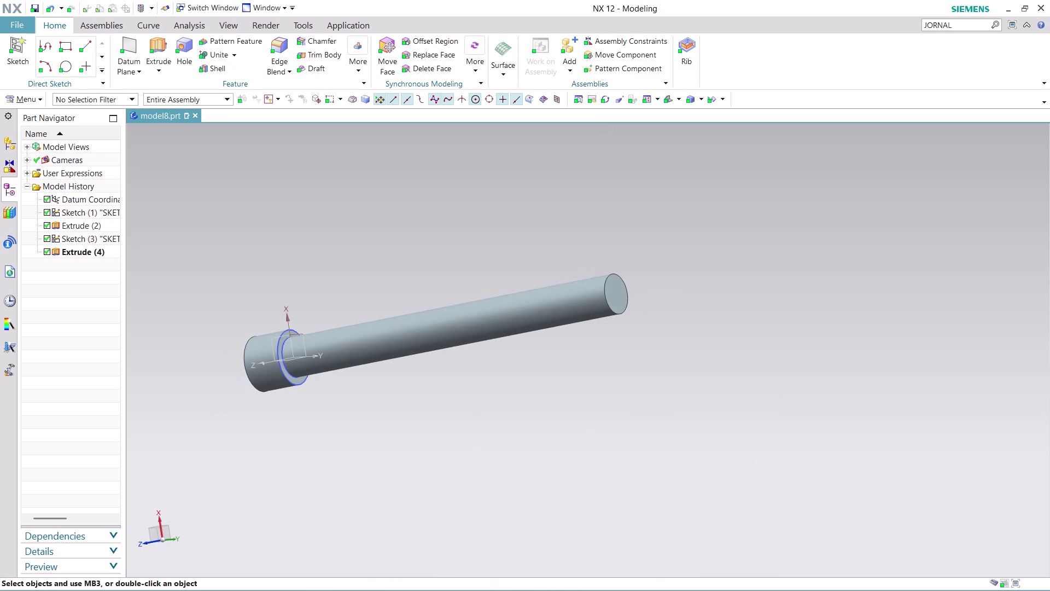
scroll(up, 3)
scroll(up, 3)
scroll(up, 3)
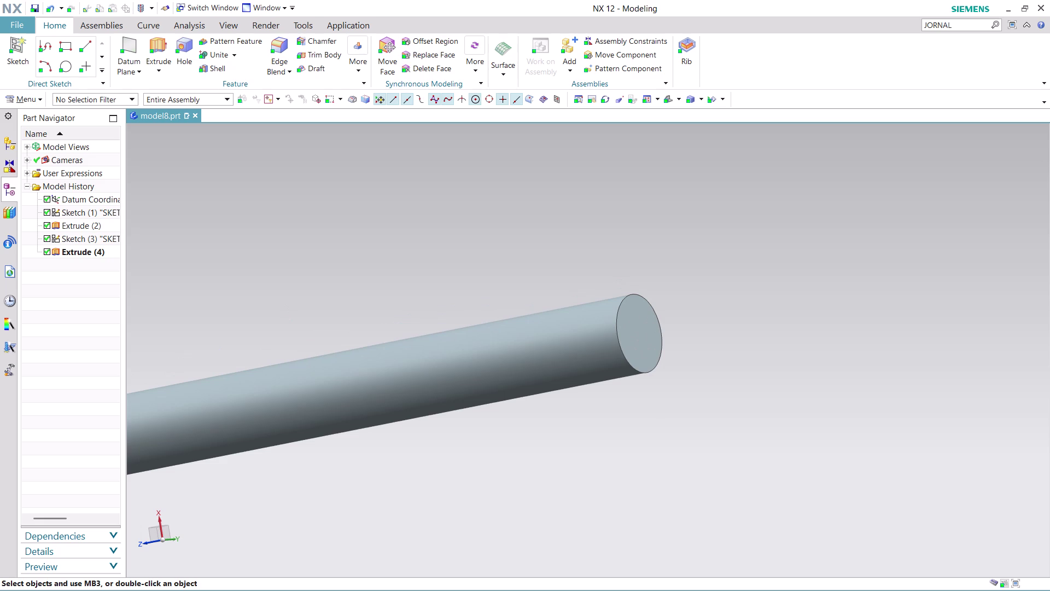
click(127, 37)
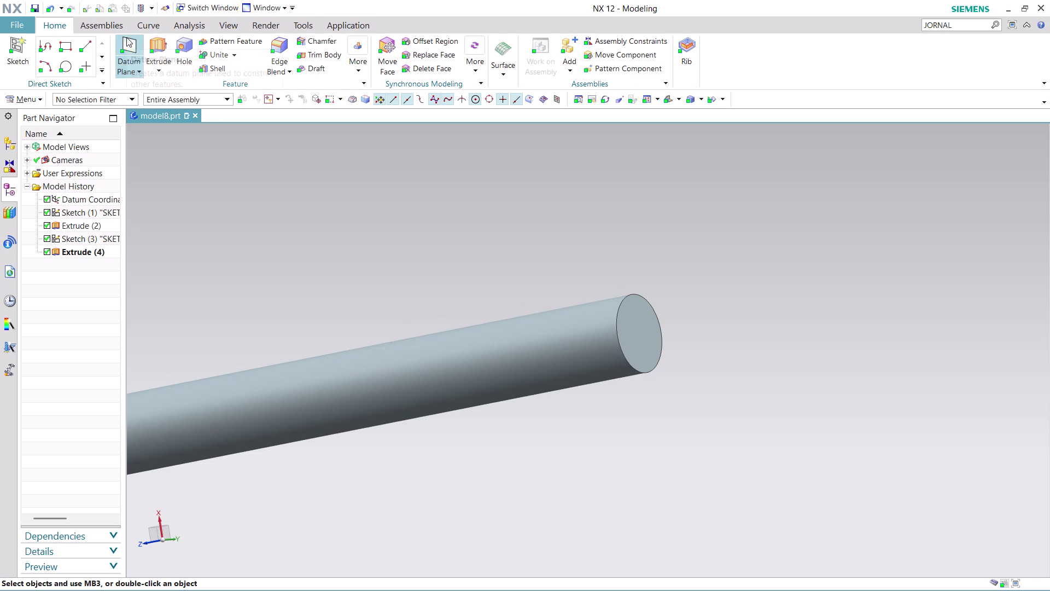
Make a first offset datum plane on the shank end face, then undo it.
click(638, 323)
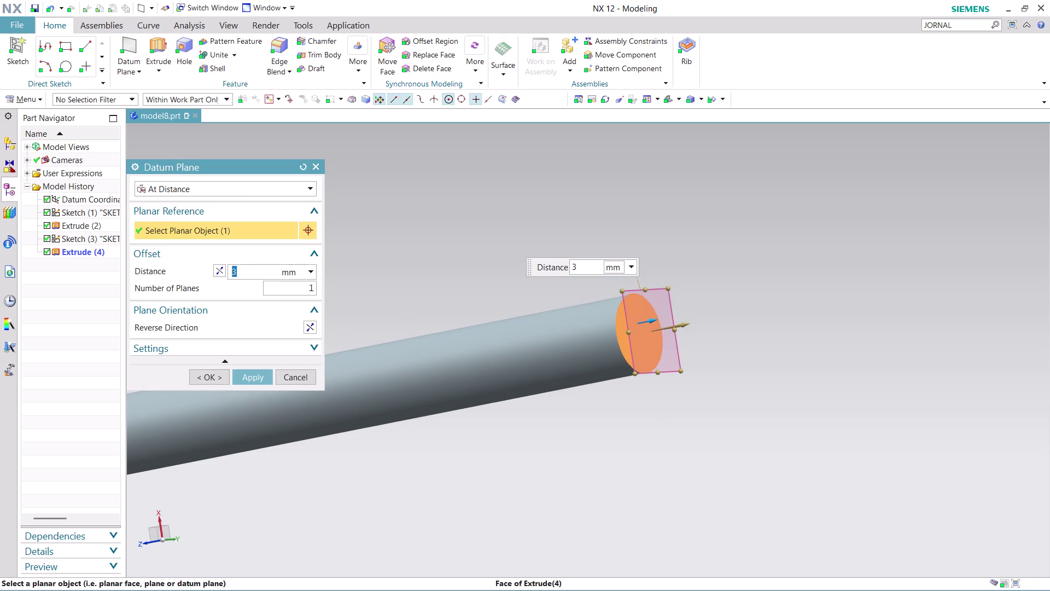
middle_drag(737, 295, 776, 293)
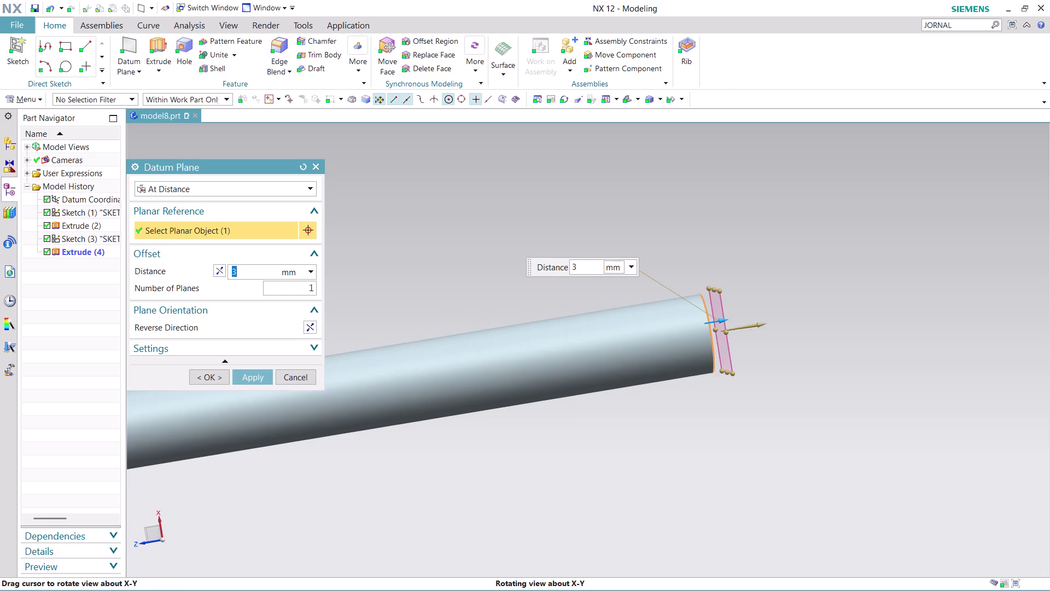
middle_drag(776, 293, 800, 314)
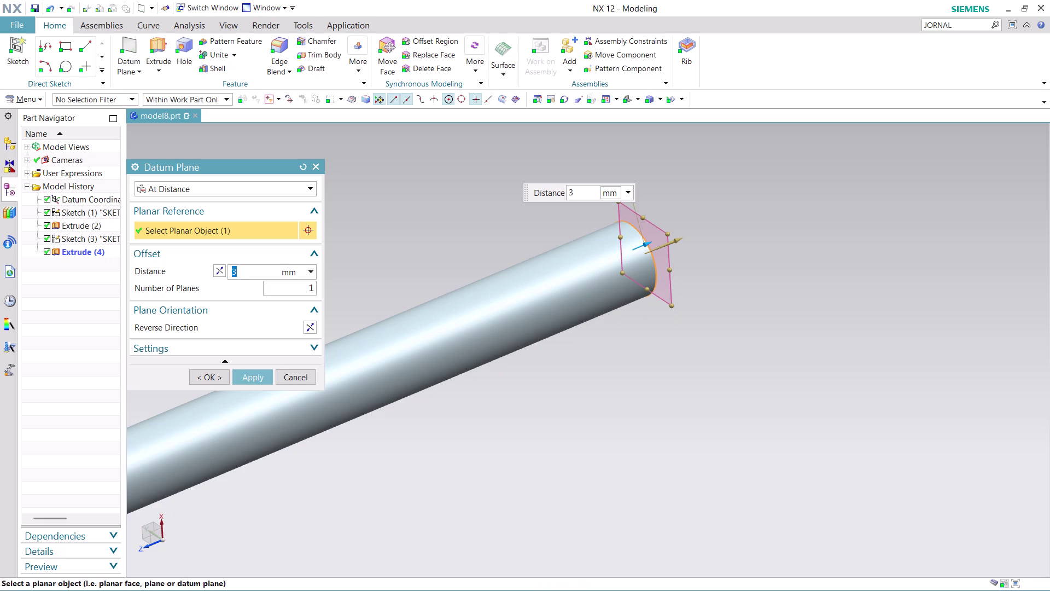
middle_click(800, 314)
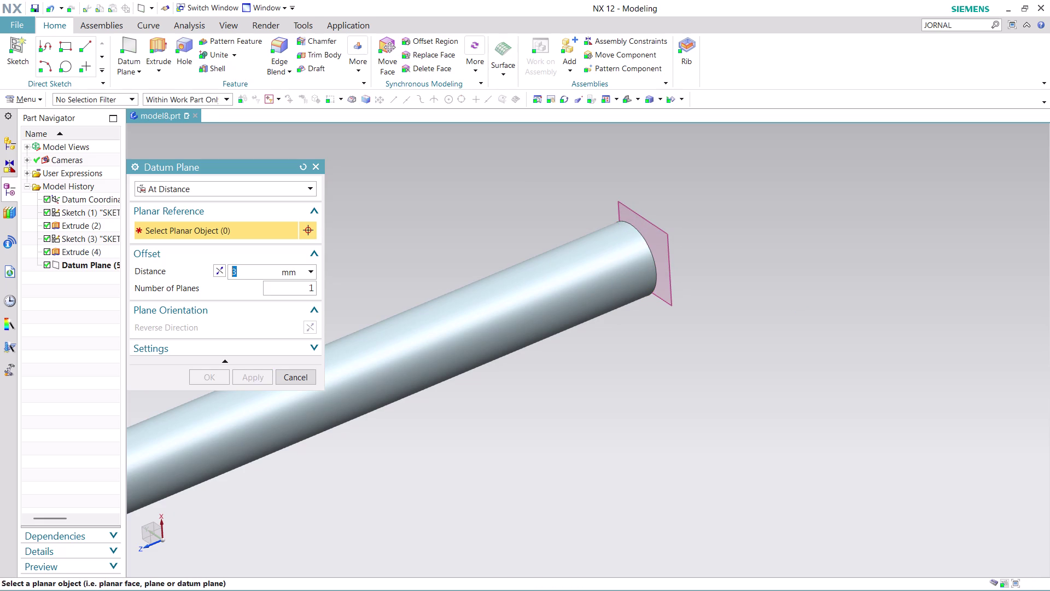
key(ctrl+z)
key(ctrl+z)
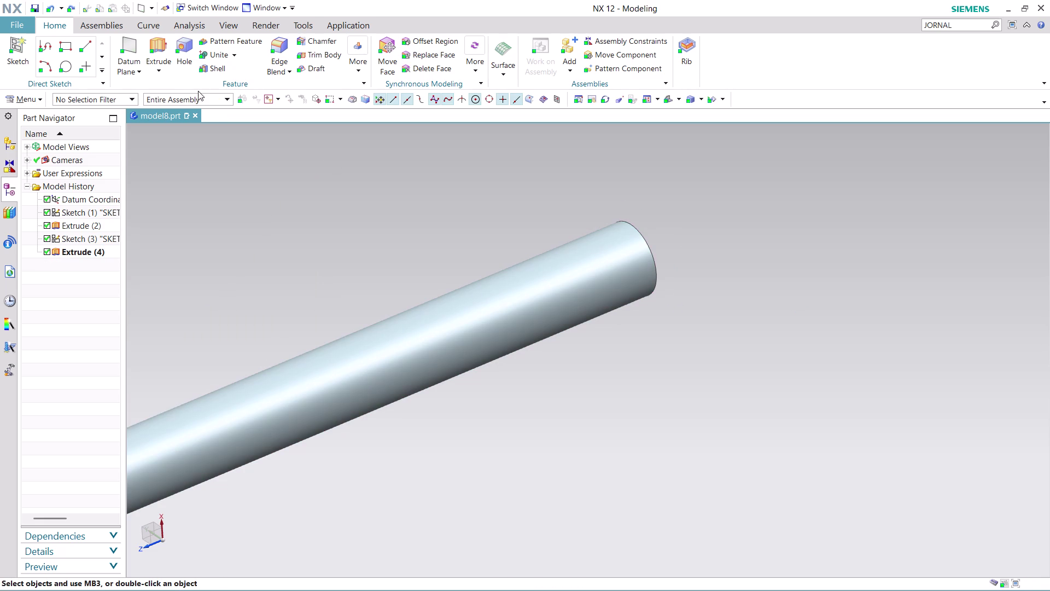
Create Datum Plane (5), offset 8 mm inward from the shank's end face.
click(121, 45)
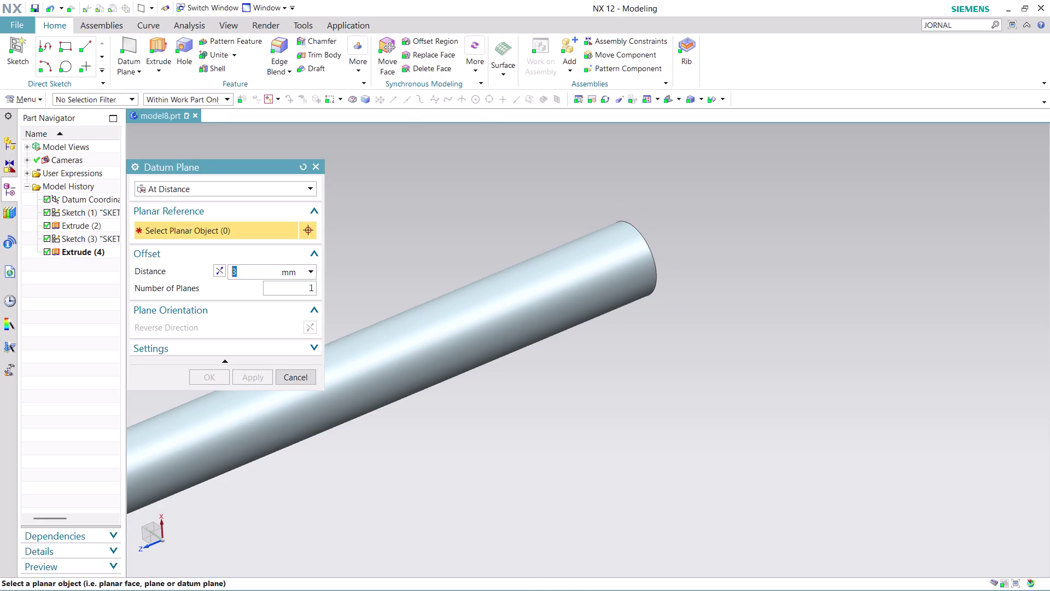
middle_drag(770, 229, 747, 264)
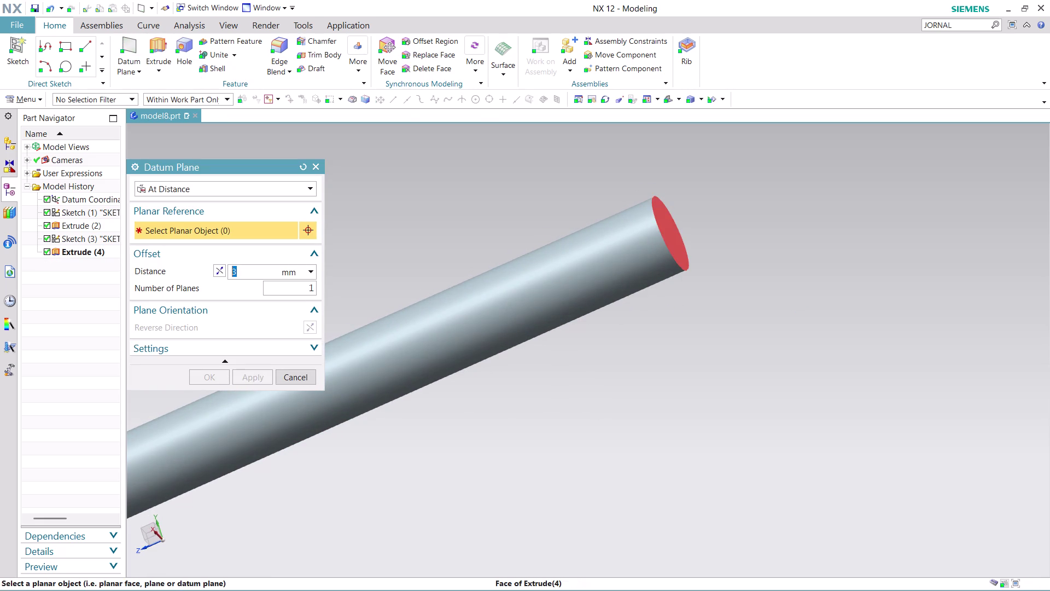
click(675, 239)
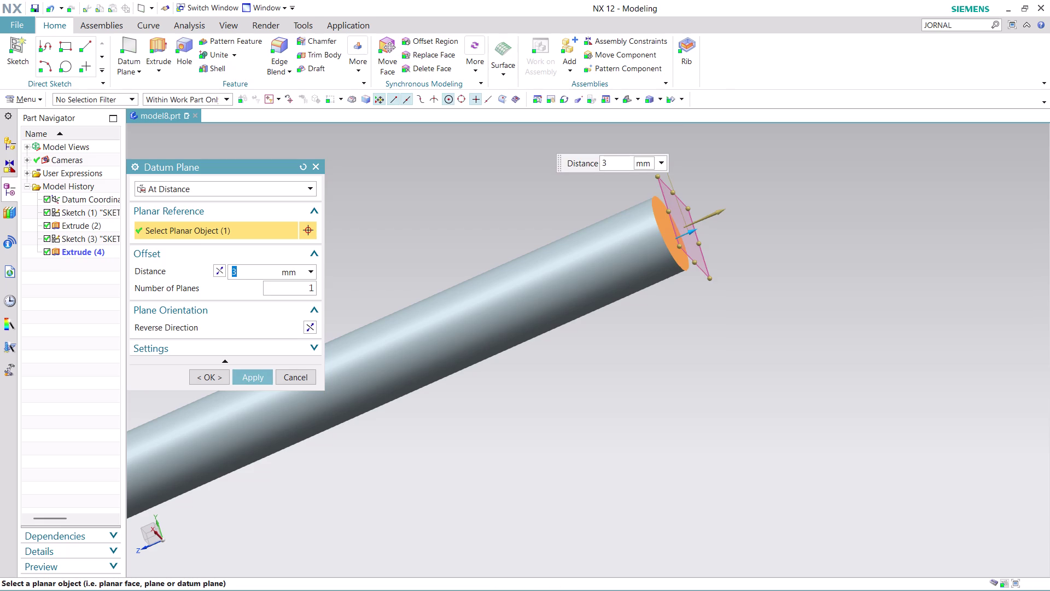
key(8)
click(215, 272)
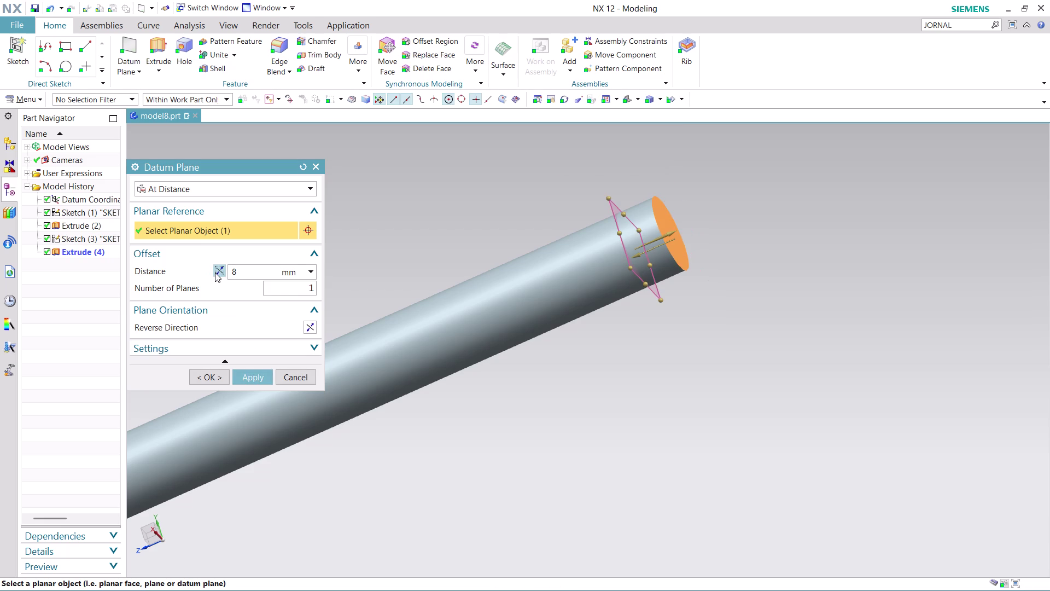
click(260, 375)
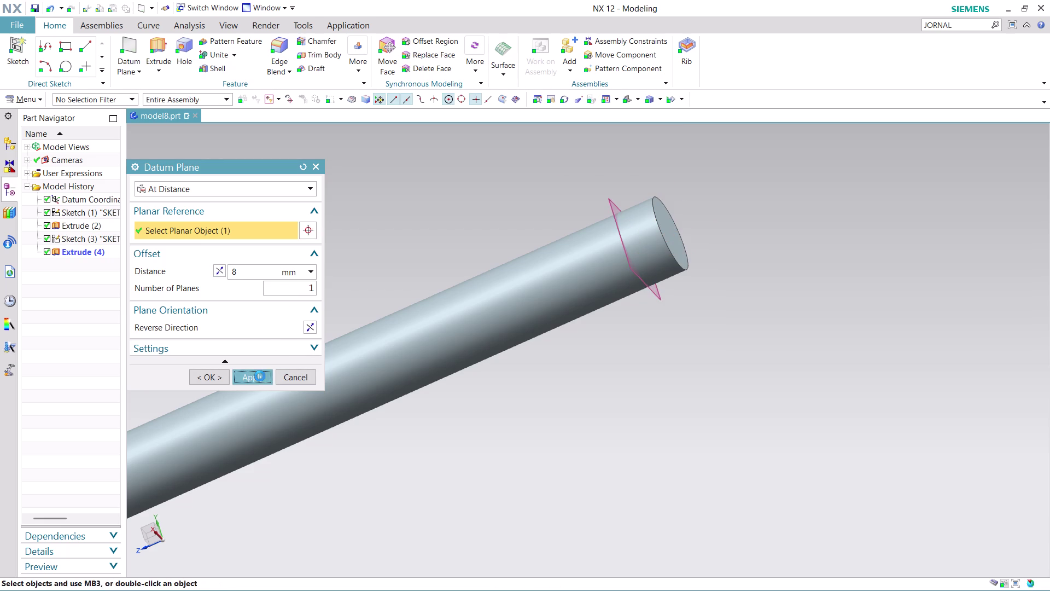
click(306, 375)
scroll(down, 3)
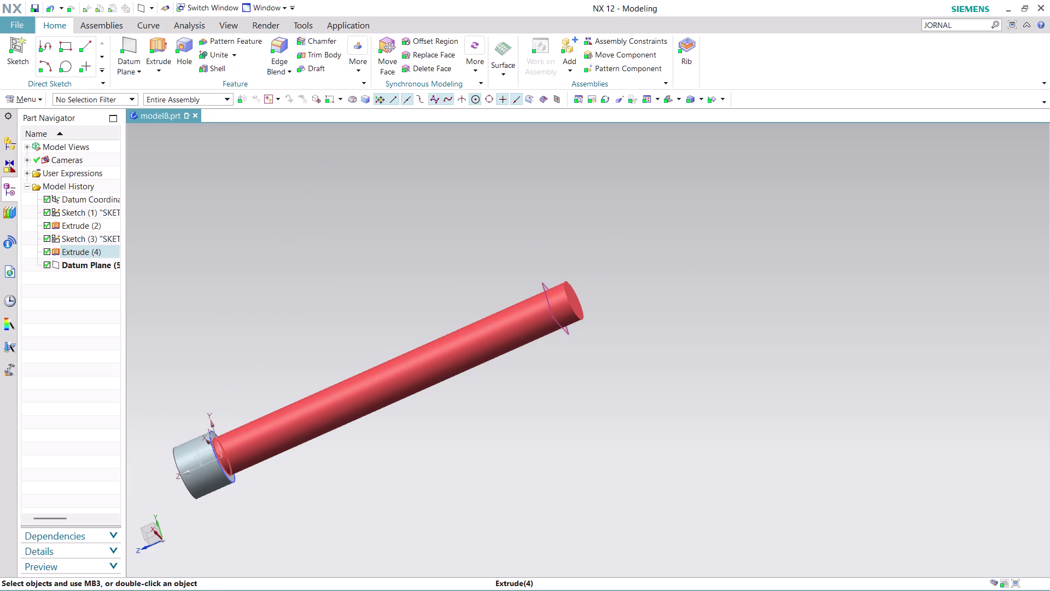
scroll(up, 3)
scroll(up, 3)
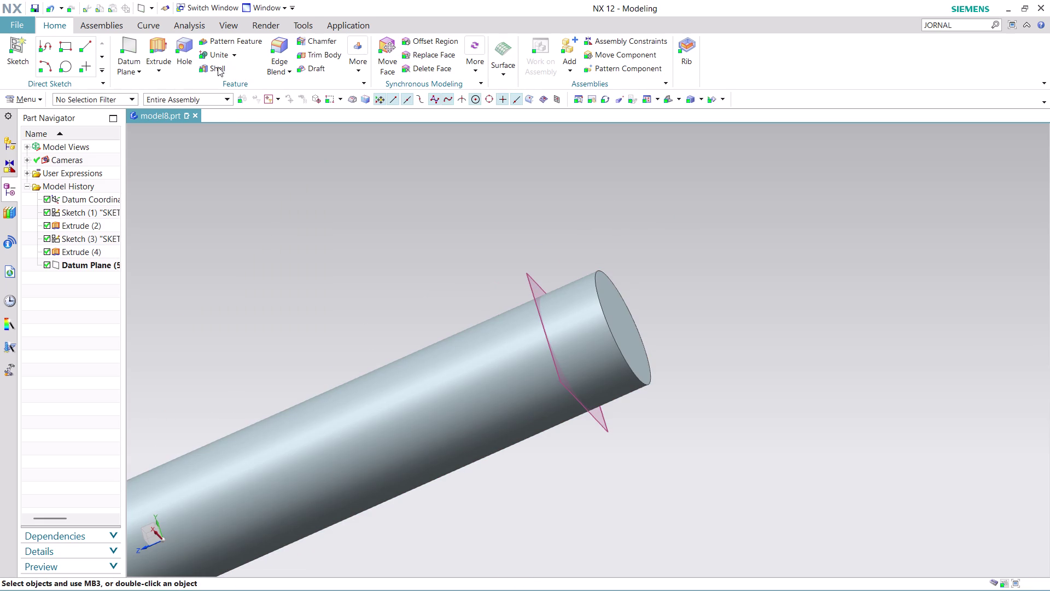
click(233, 50)
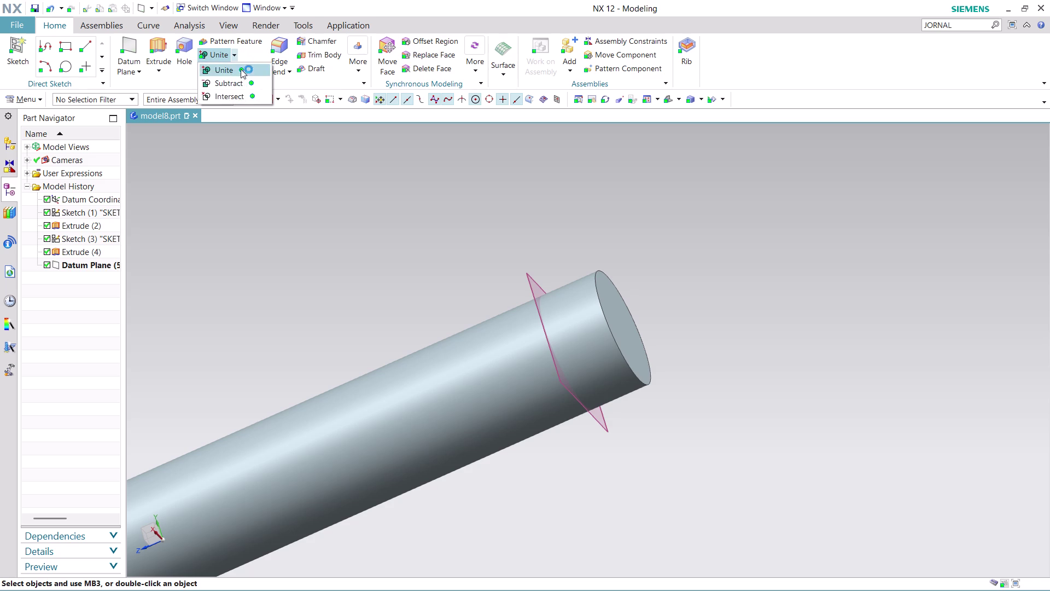
click(242, 85)
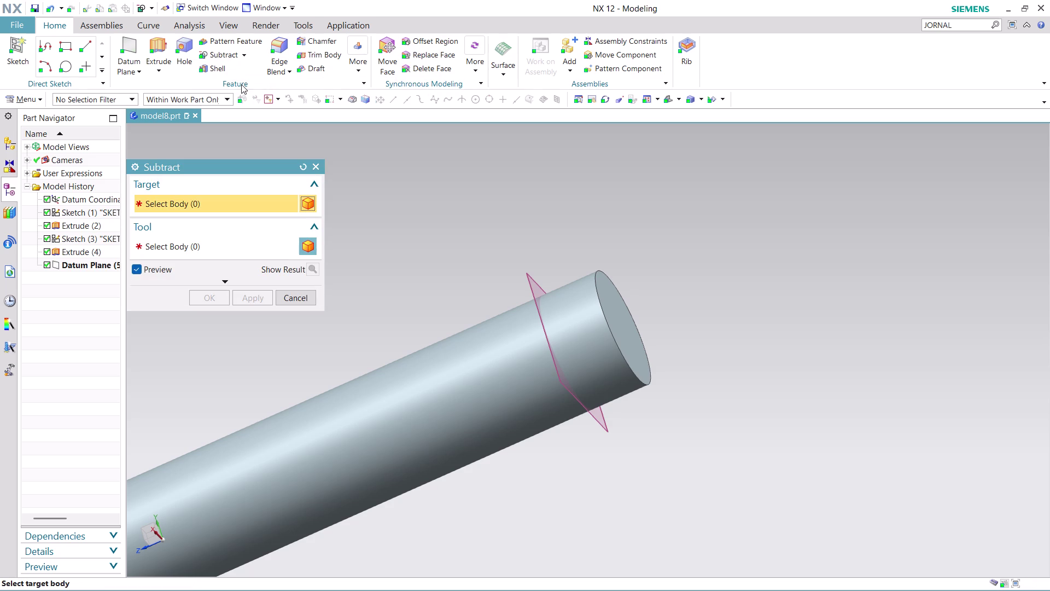
click(478, 372)
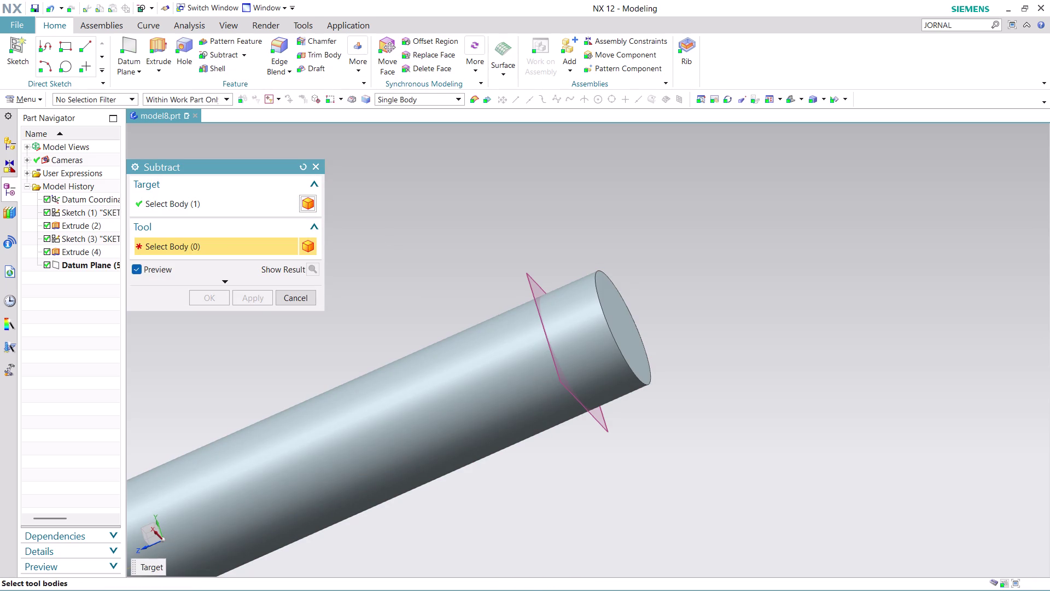
scroll(down, 3)
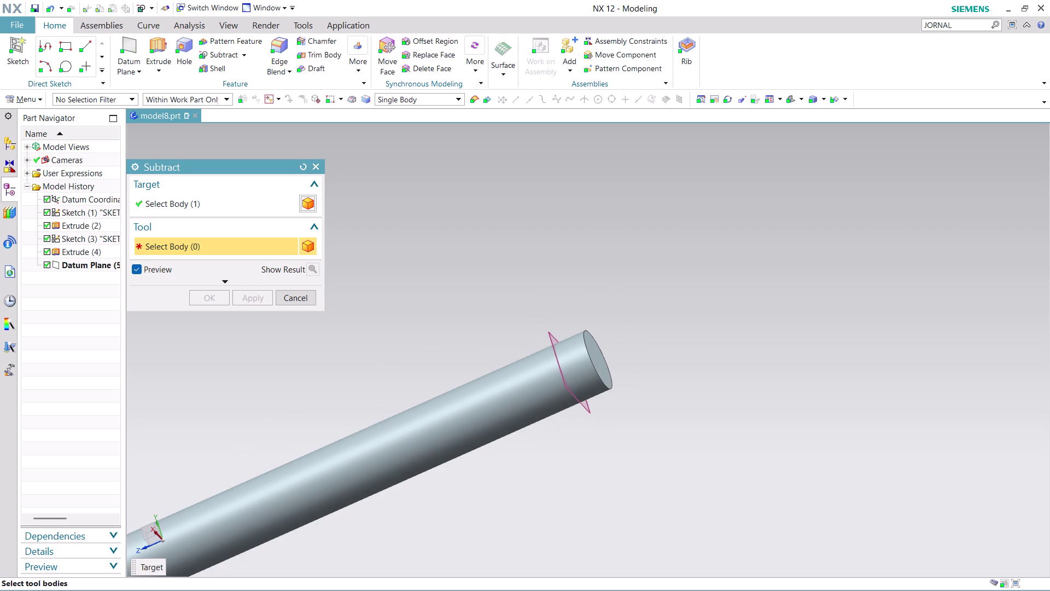
middle_drag(647, 331, 627, 300)
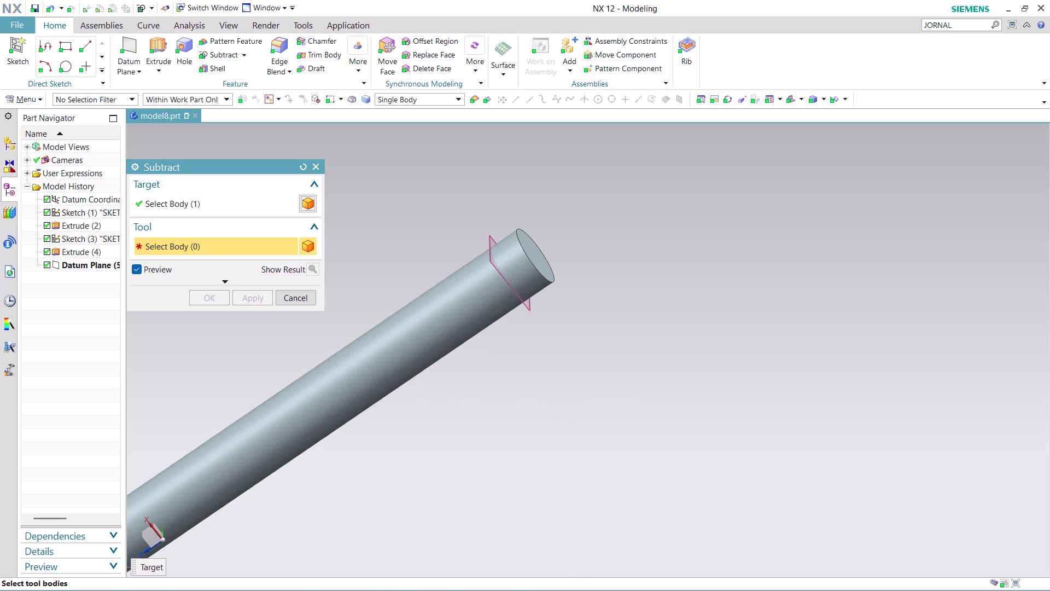
click(291, 295)
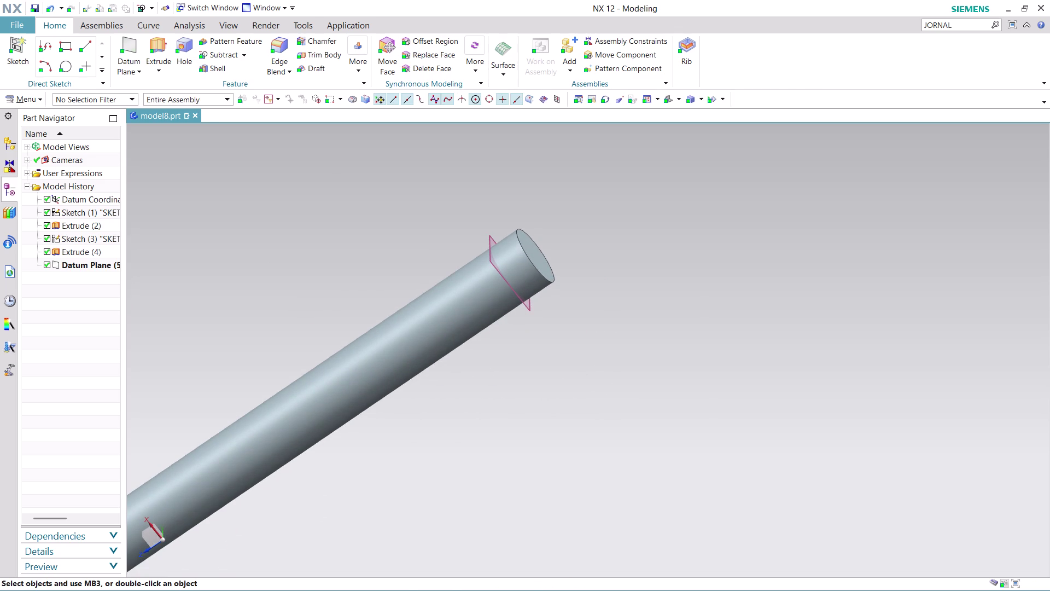
scroll(down, 3)
scroll(up, 3)
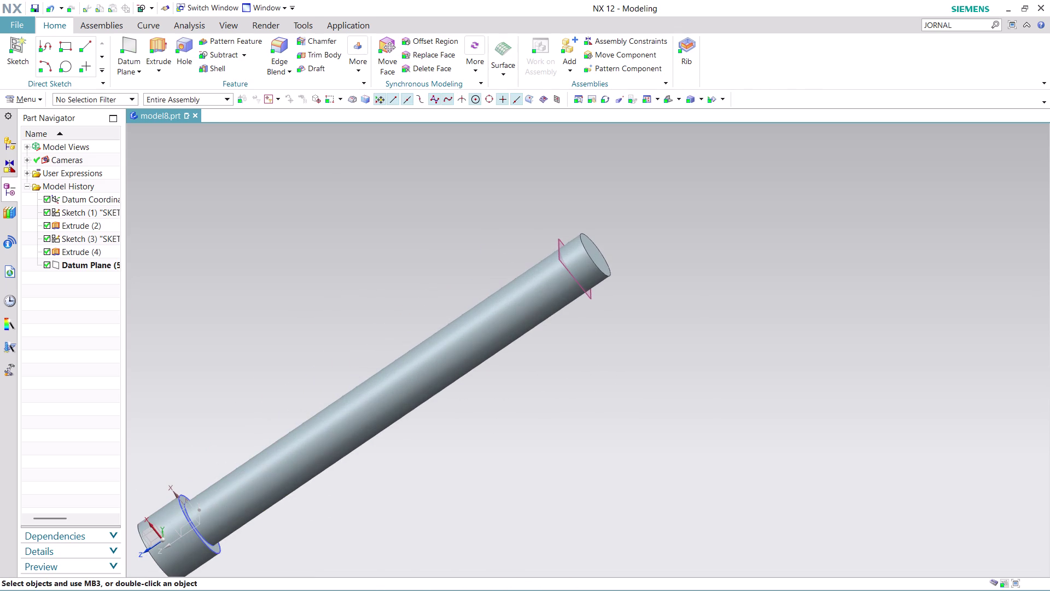
scroll(down, 3)
middle_drag(362, 295, 391, 264)
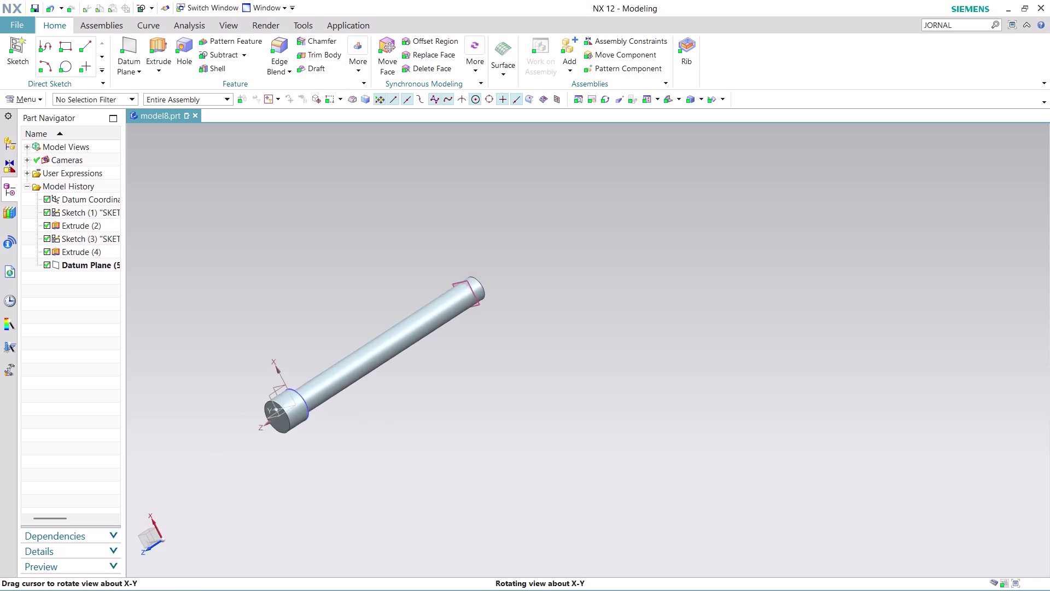
middle_drag(390, 265, 411, 259)
middle_click(412, 259)
scroll(up, 3)
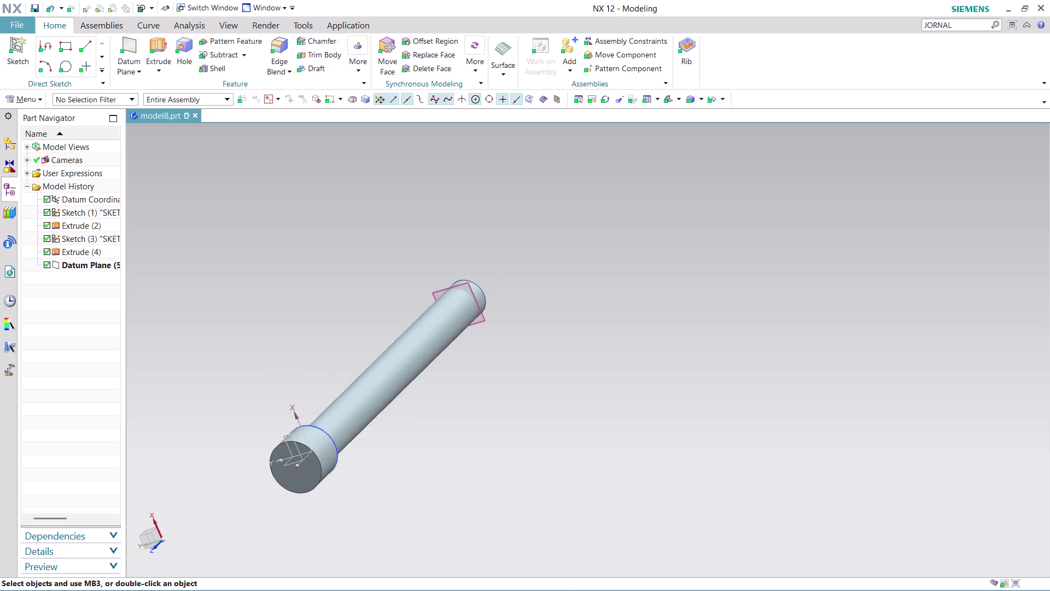
middle_drag(511, 324, 450, 345)
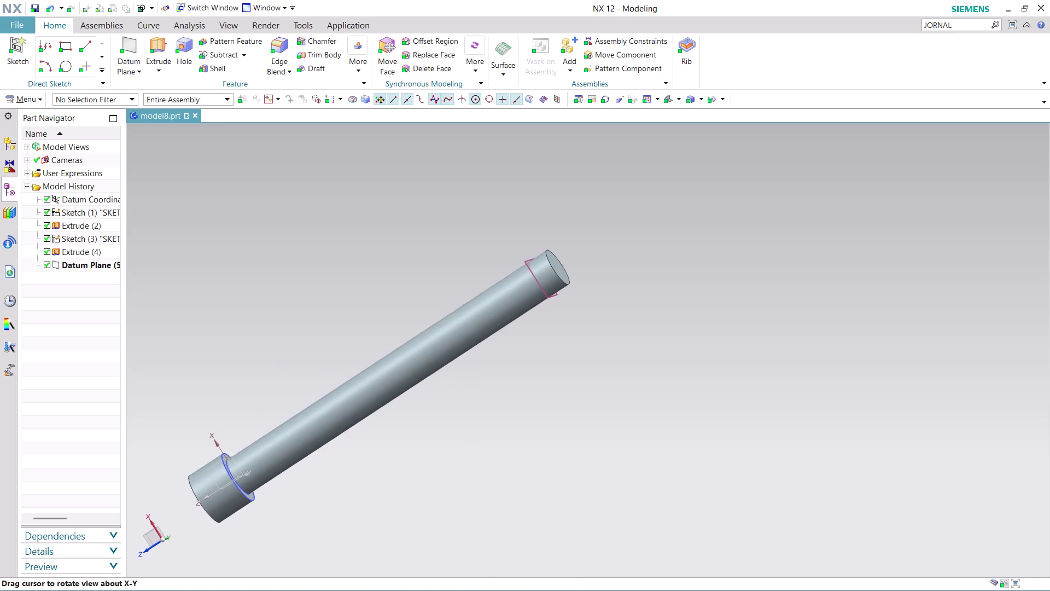
scroll(up, 3)
click(360, 70)
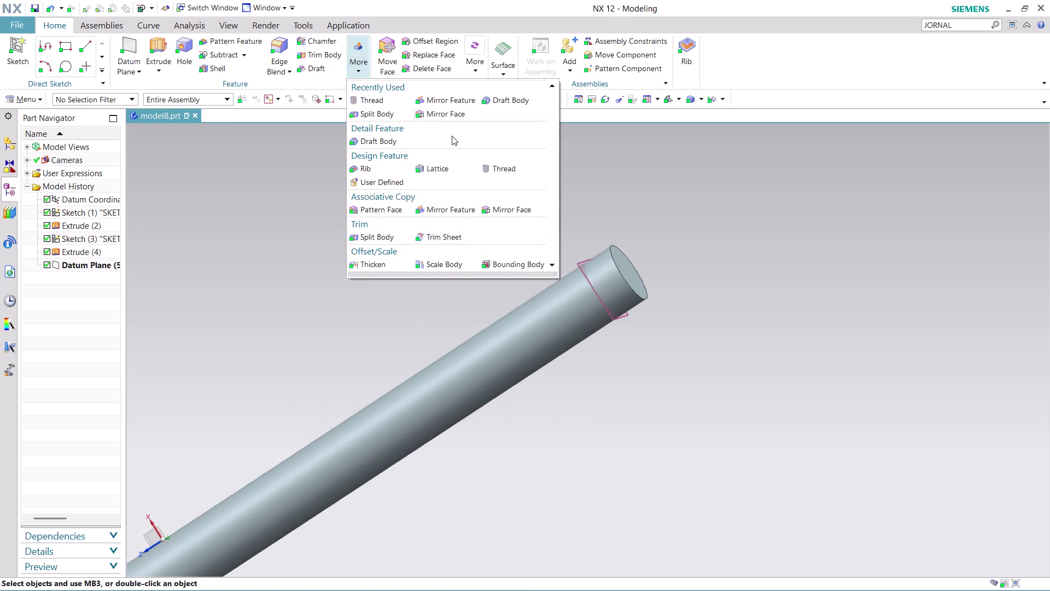
click(497, 169)
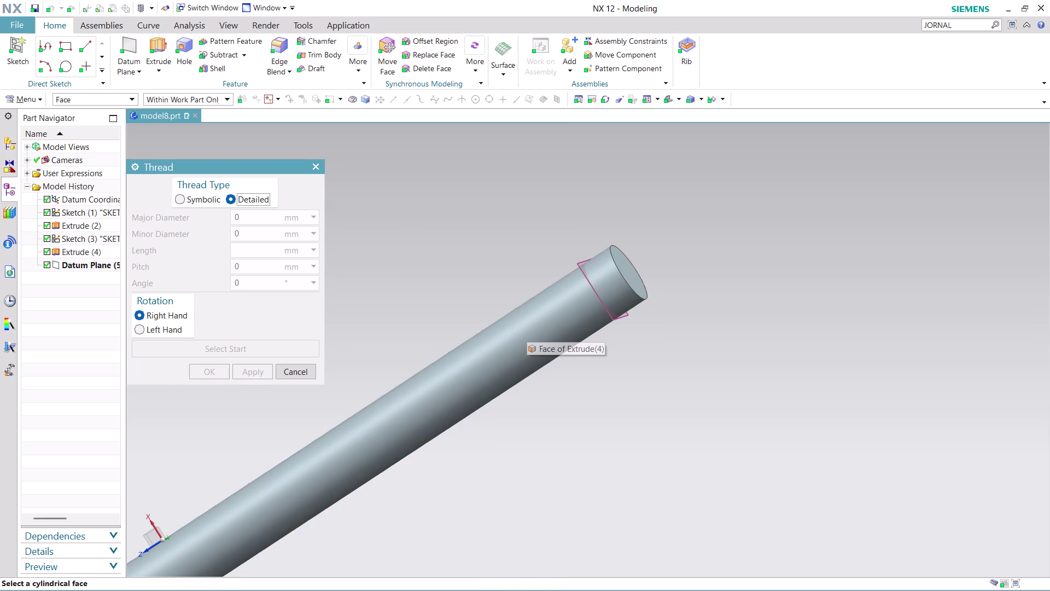
click(294, 375)
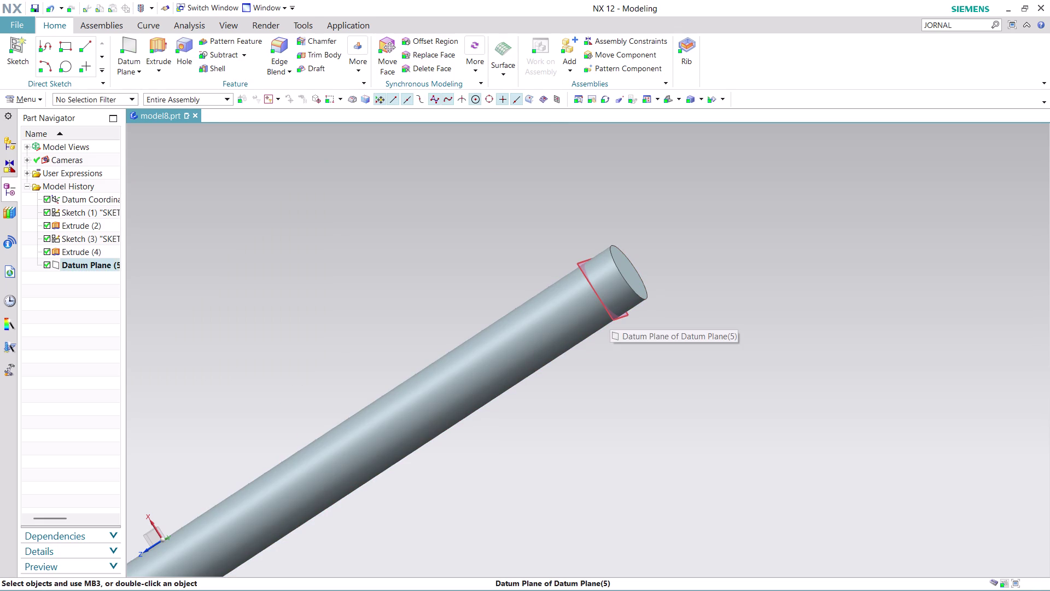
click(592, 287)
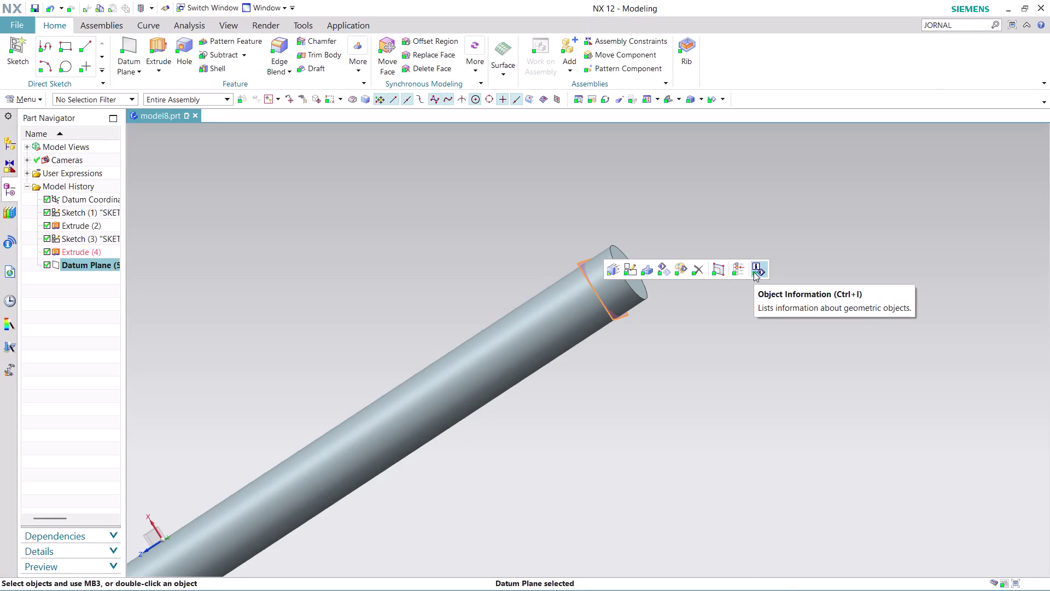
click(630, 275)
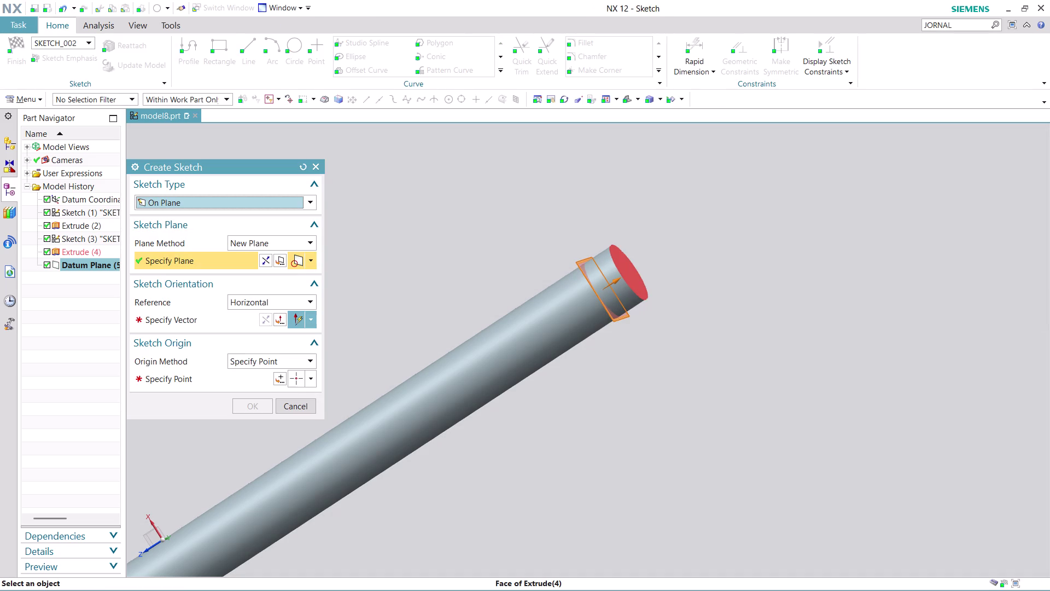
click(306, 401)
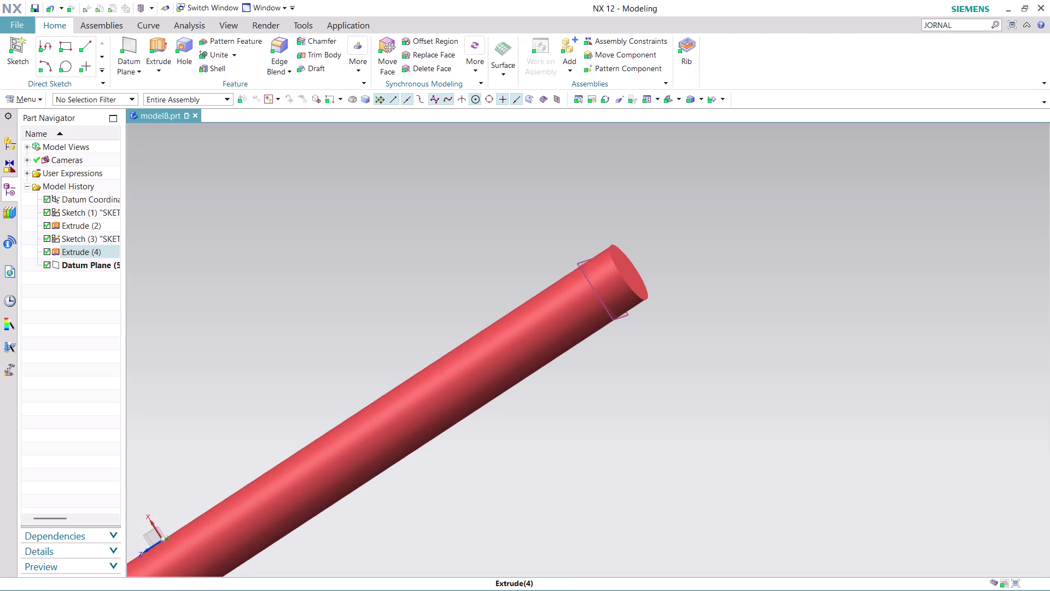
middle_drag(721, 262, 744, 313)
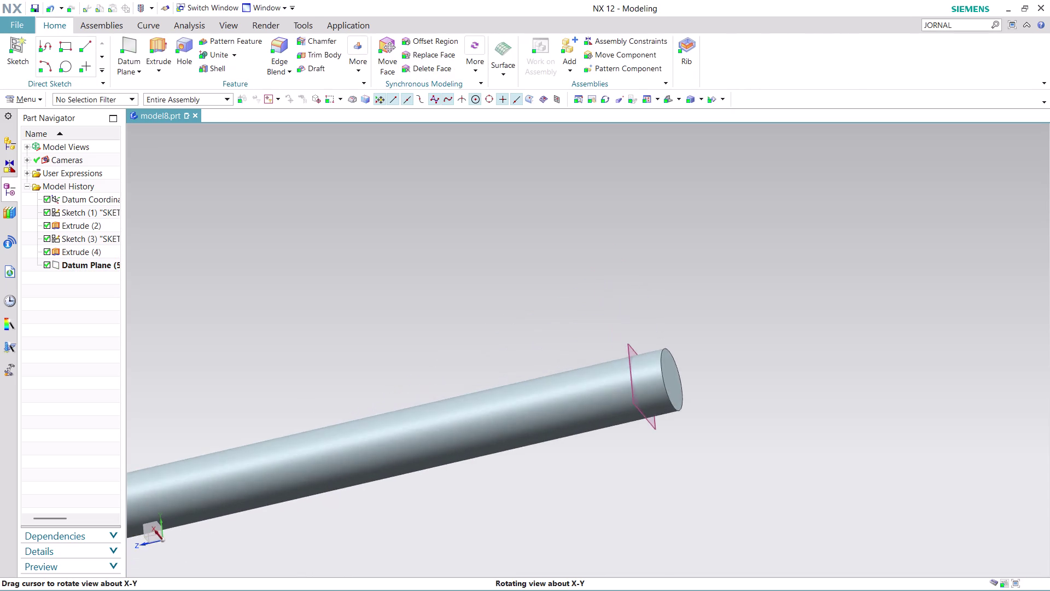
middle_drag(743, 313, 764, 277)
middle_drag(762, 276, 756, 267)
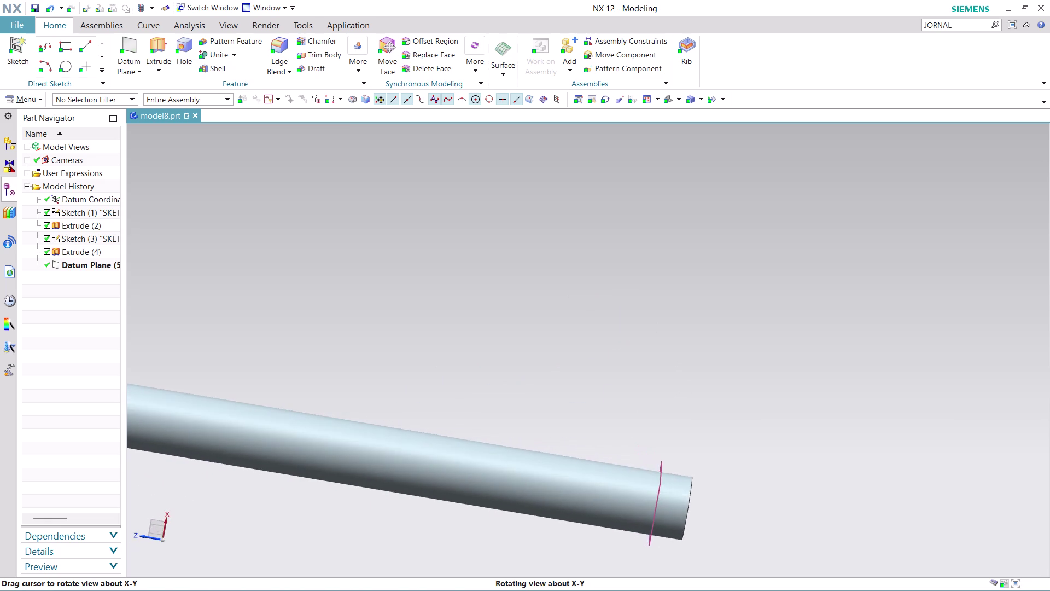
middle_drag(756, 267, 746, 229)
middle_click(748, 228)
middle_drag(758, 240, 759, 244)
scroll(up, 3)
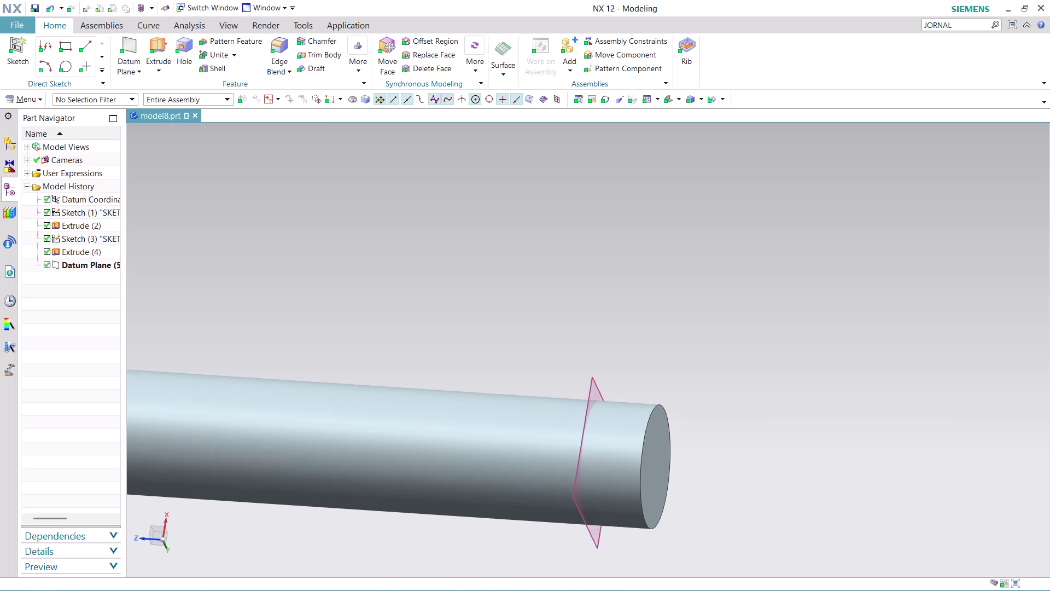
scroll(up, 3)
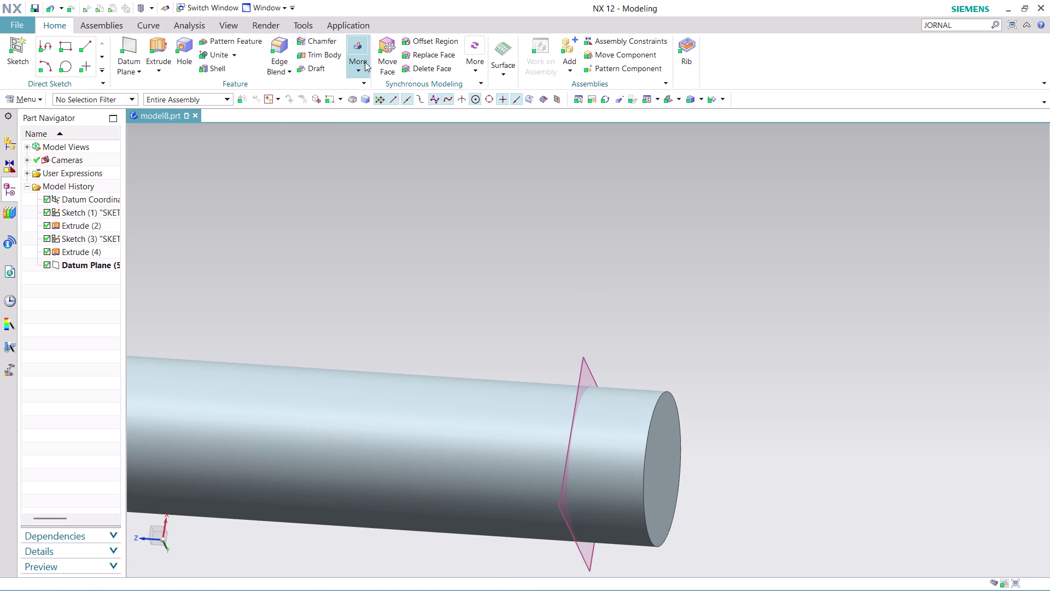
Start a Thread on the shank face, then dismiss it without adding a thread.
click(357, 68)
click(495, 175)
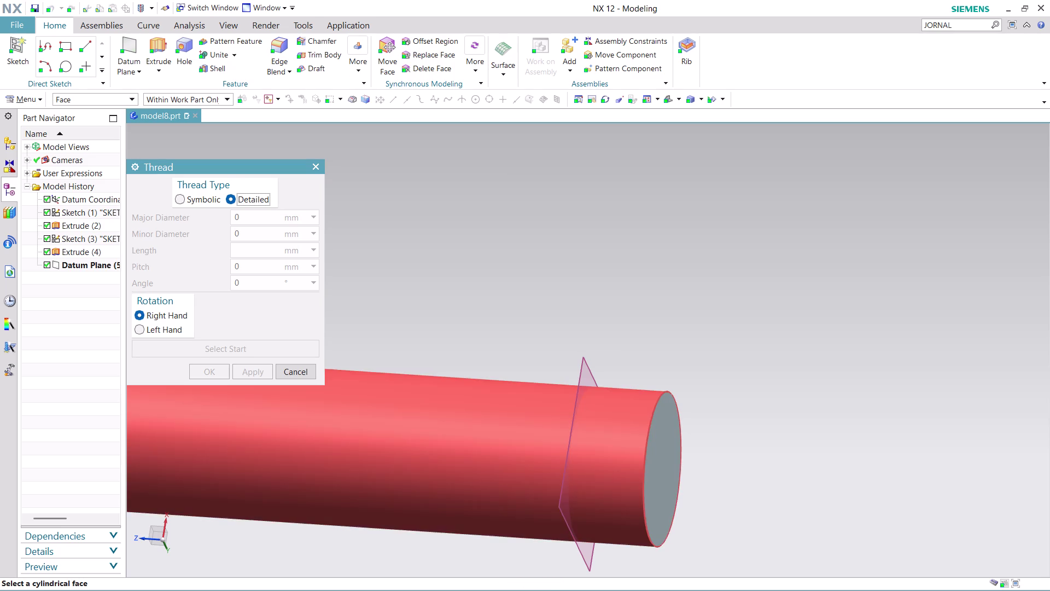
click(435, 413)
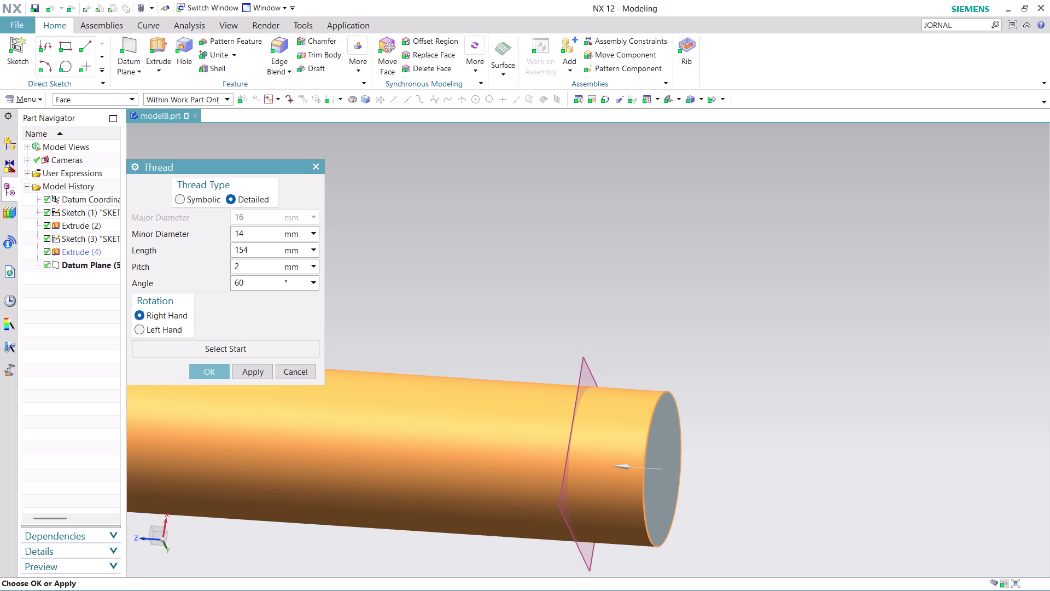
click(314, 368)
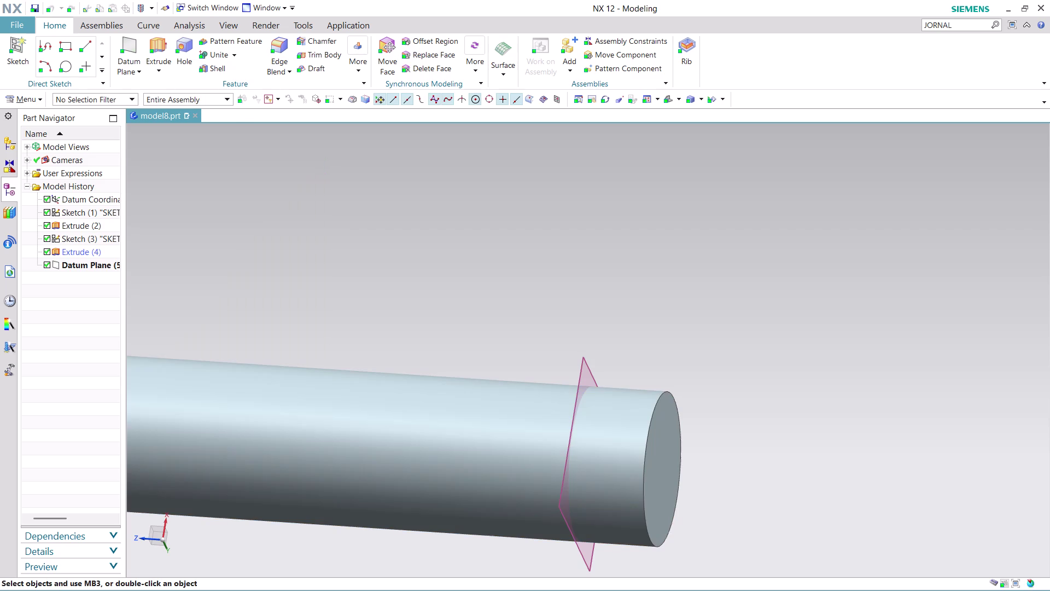
Undo Datum Plane (5) at the shank end and select Extrude (4).
scroll(down, 3)
scroll(up, 3)
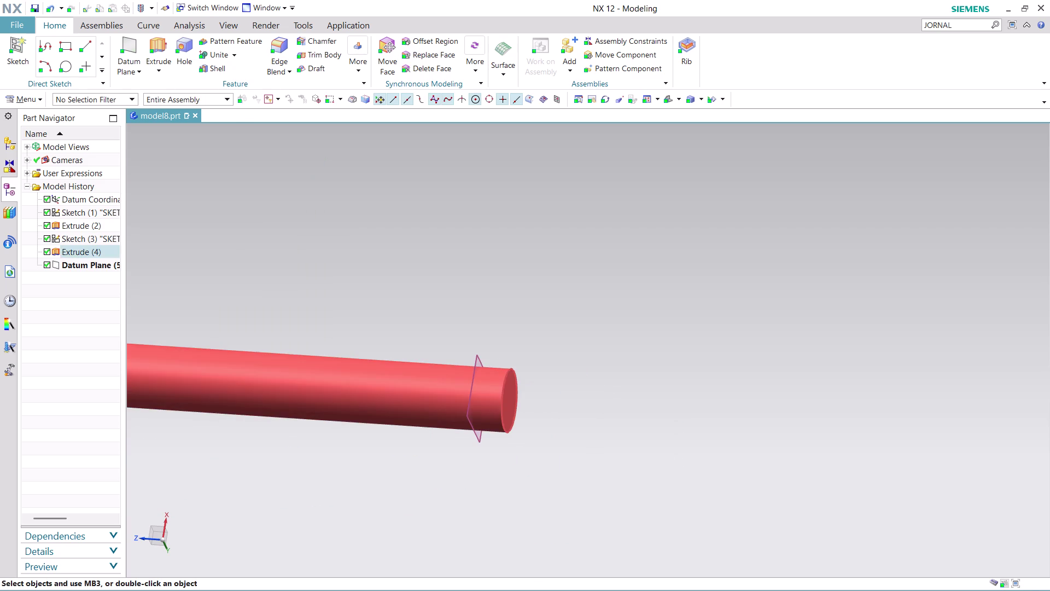
scroll(down, 3)
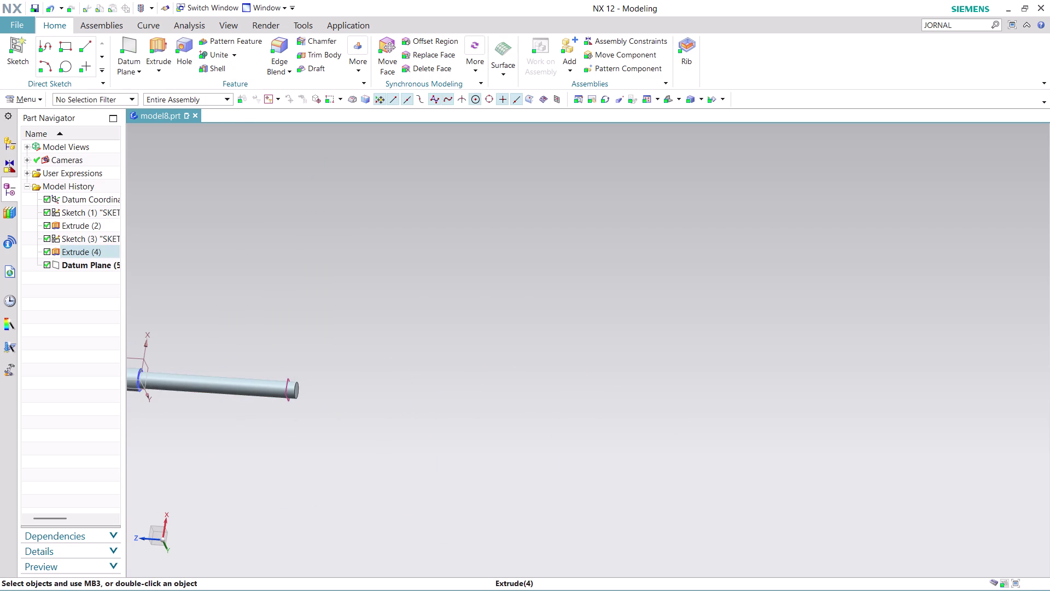
middle_drag(335, 269, 480, 300)
scroll(up, 3)
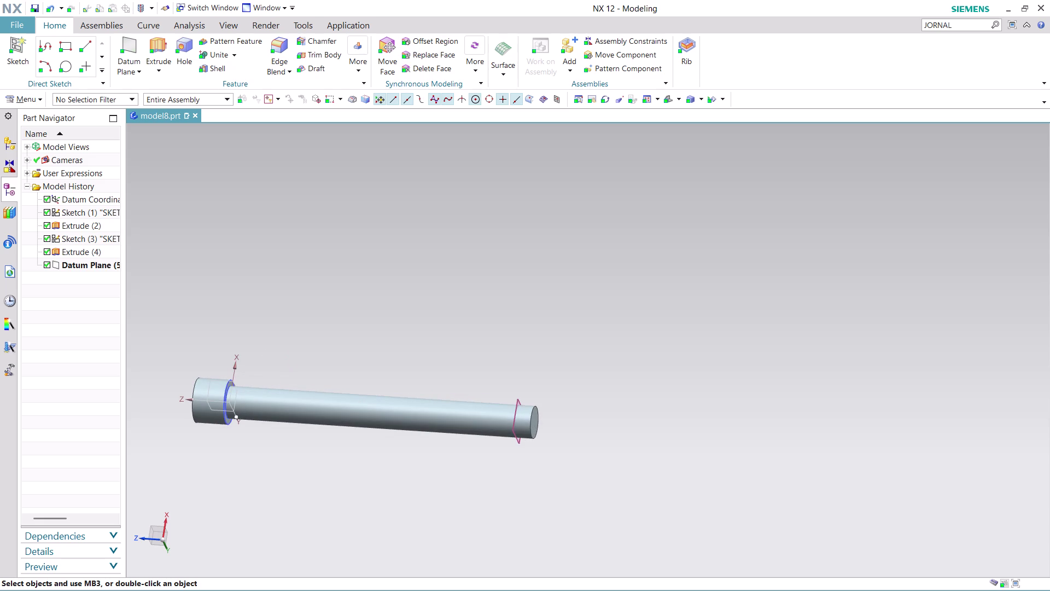
key(ctrl+z)
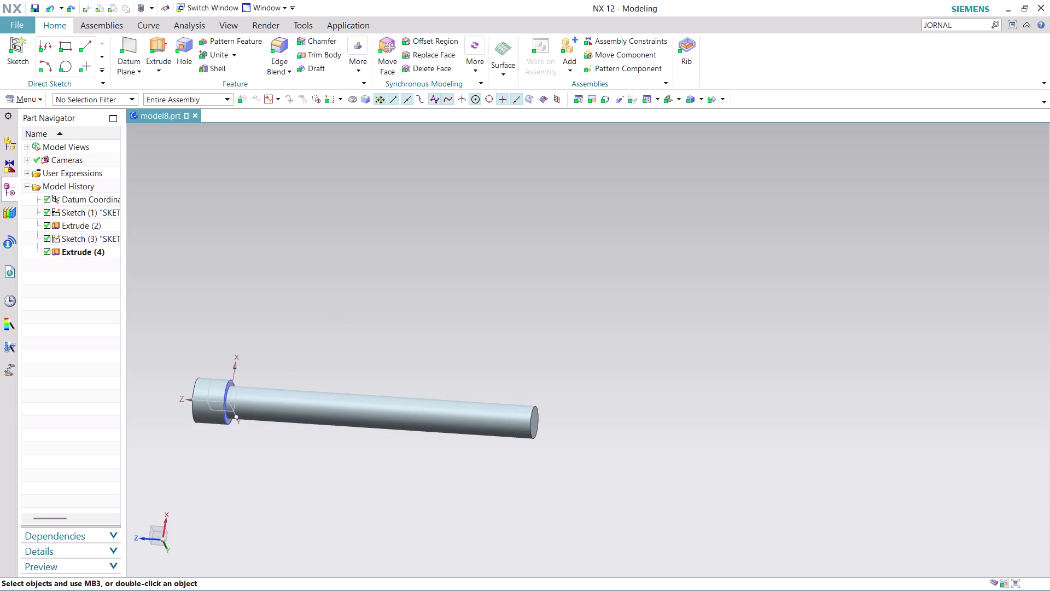
click(70, 251)
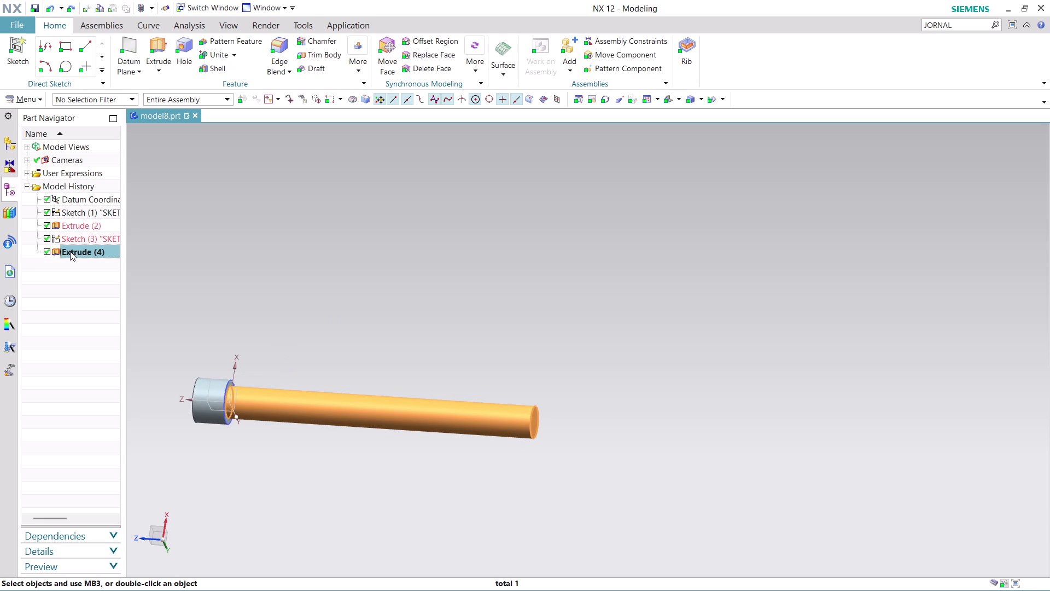
Edit Extrude (4) so the shank's End Distance is 154 mm, united with the head.
right_click(70, 251)
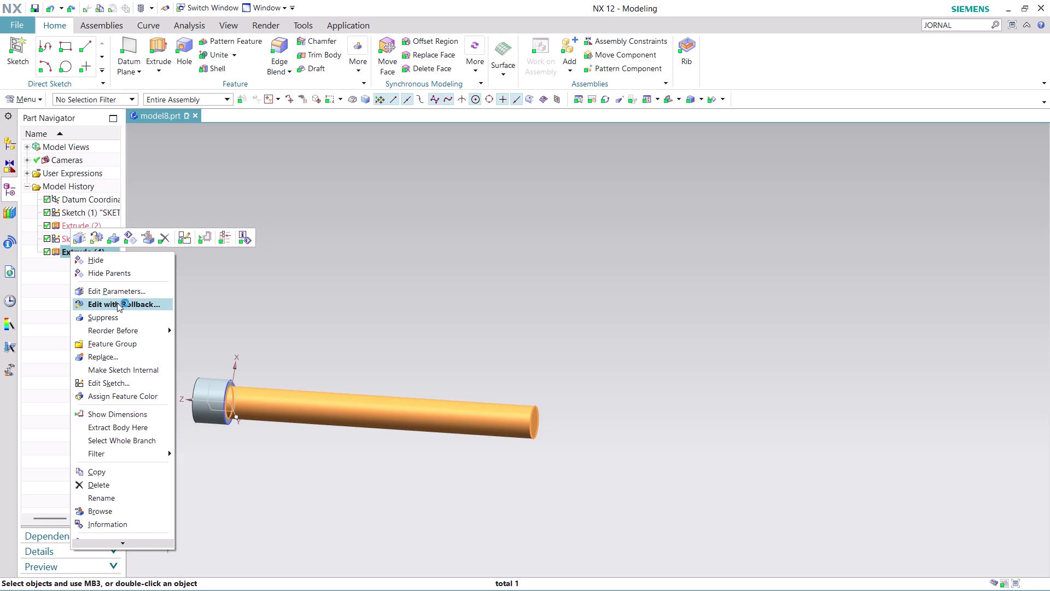
click(117, 303)
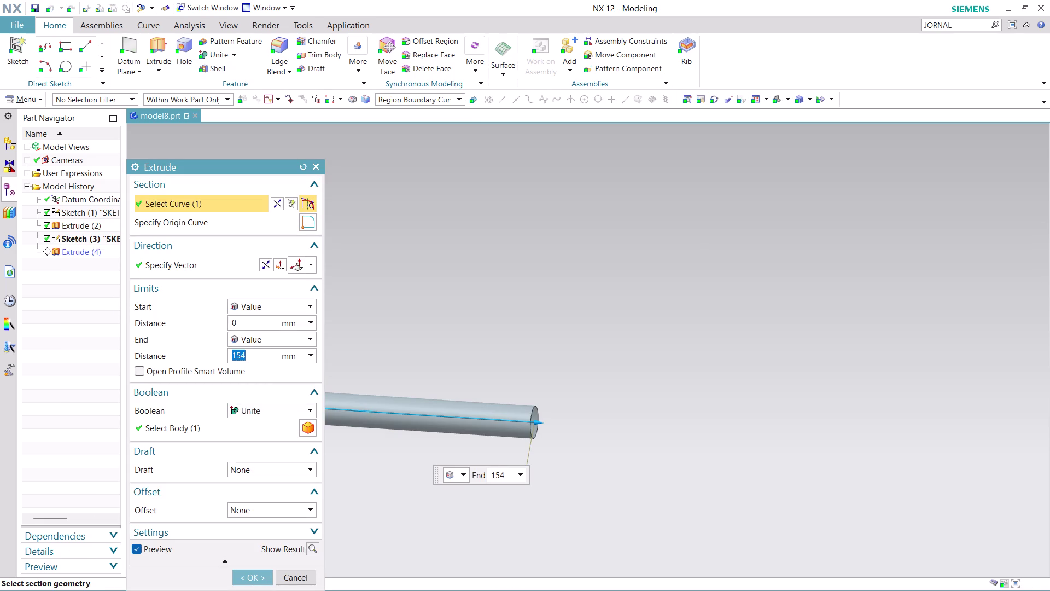
text(154)
key(minus)
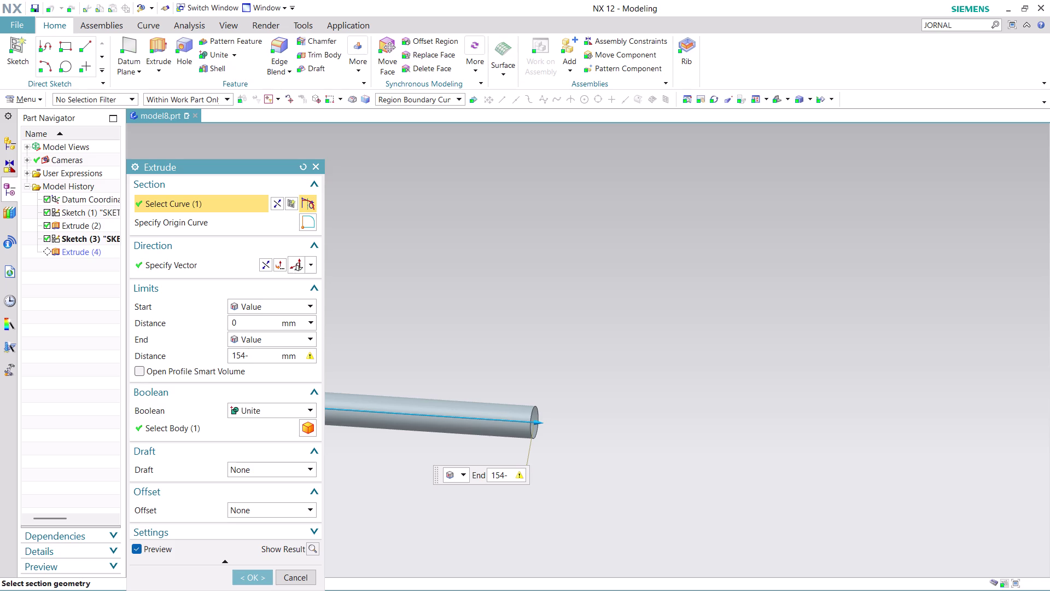
key(8)
click(248, 575)
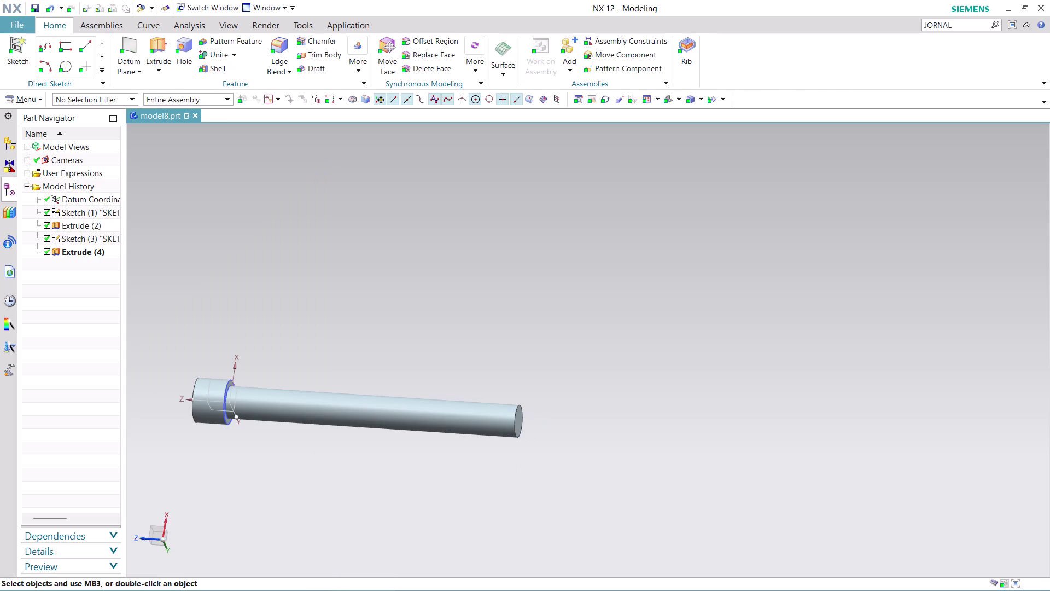
scroll(down, 3)
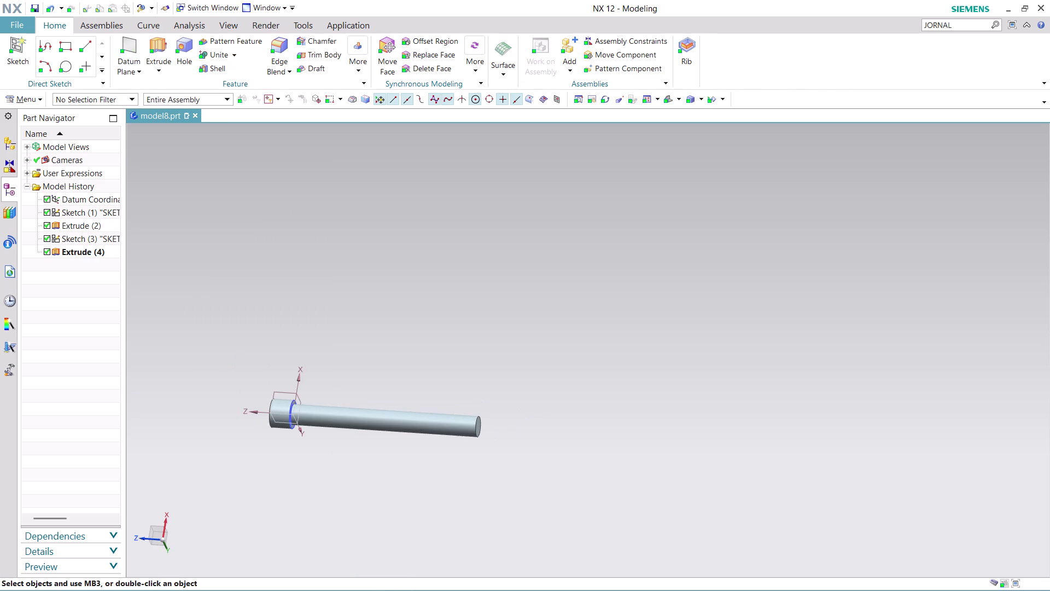
scroll(up, 3)
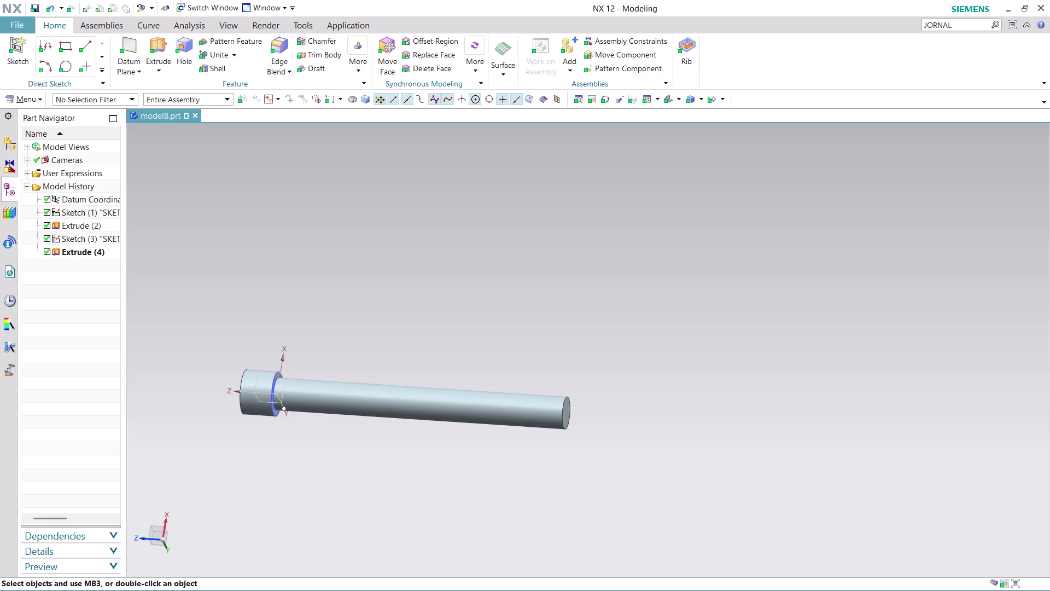
click(359, 72)
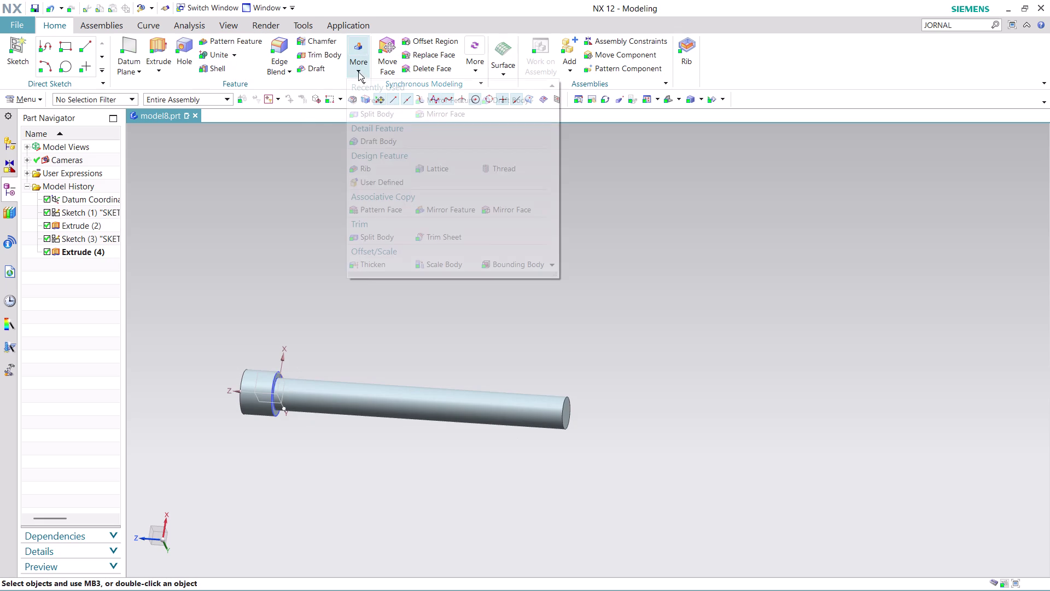
Add a detailed thread to the shank face: length 34 mm, pitch 2 mm, angle 60°.
click(512, 171)
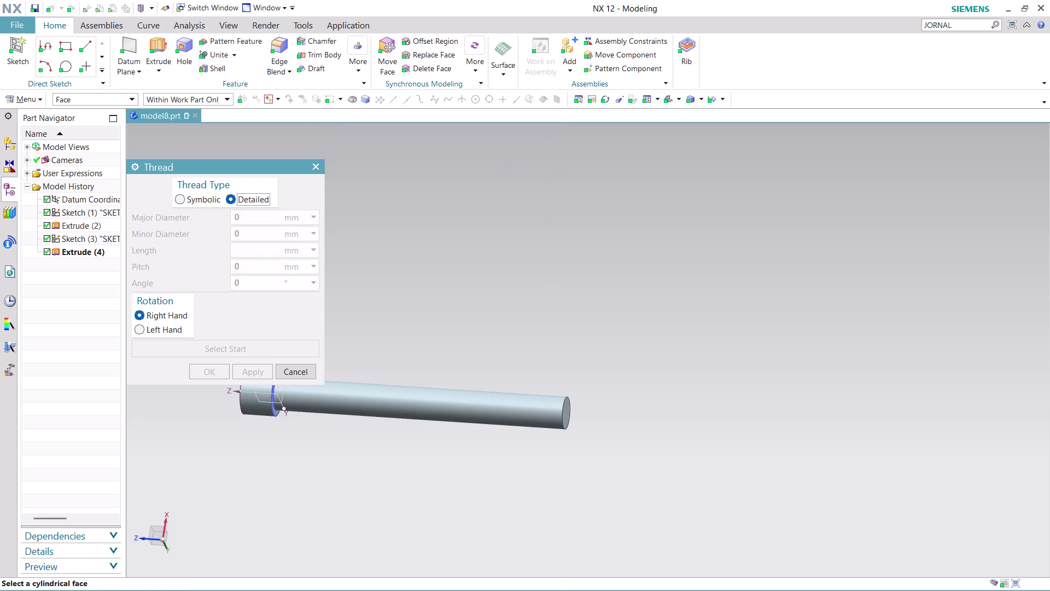
click(530, 403)
double_click(252, 250)
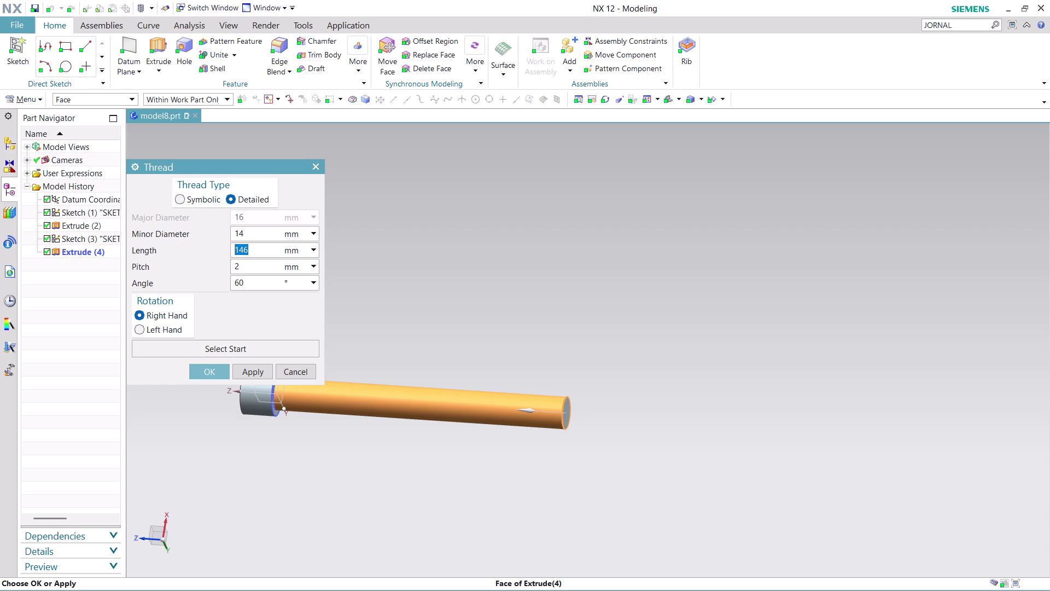
text(34)
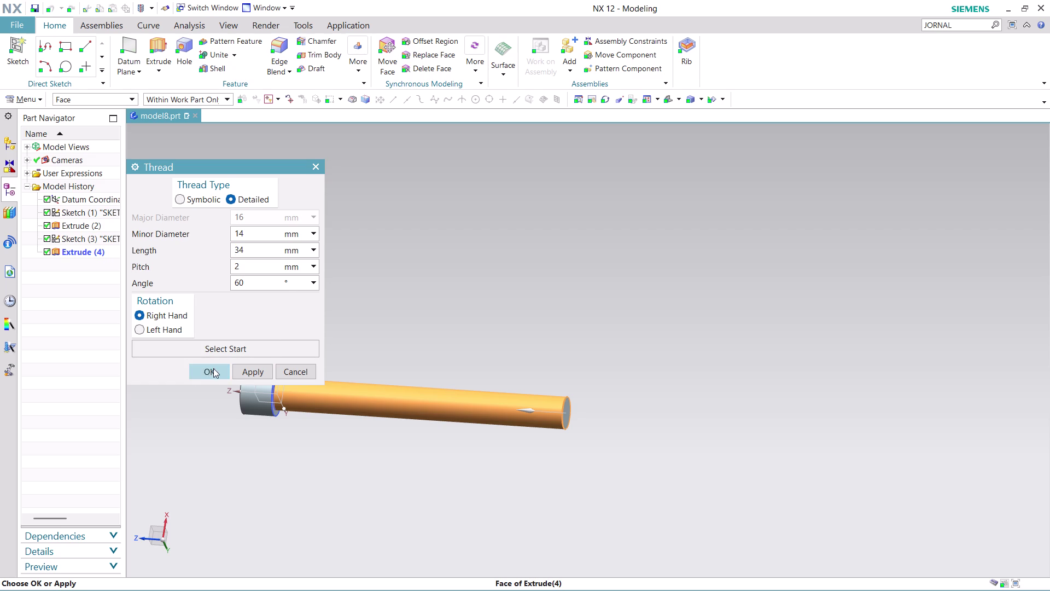
click(251, 371)
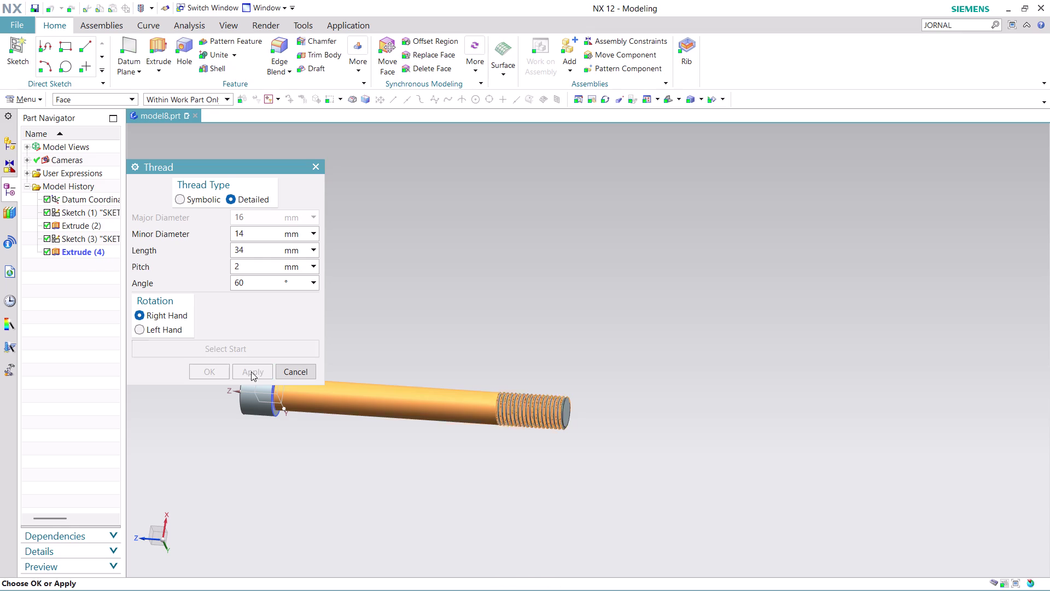
click(296, 373)
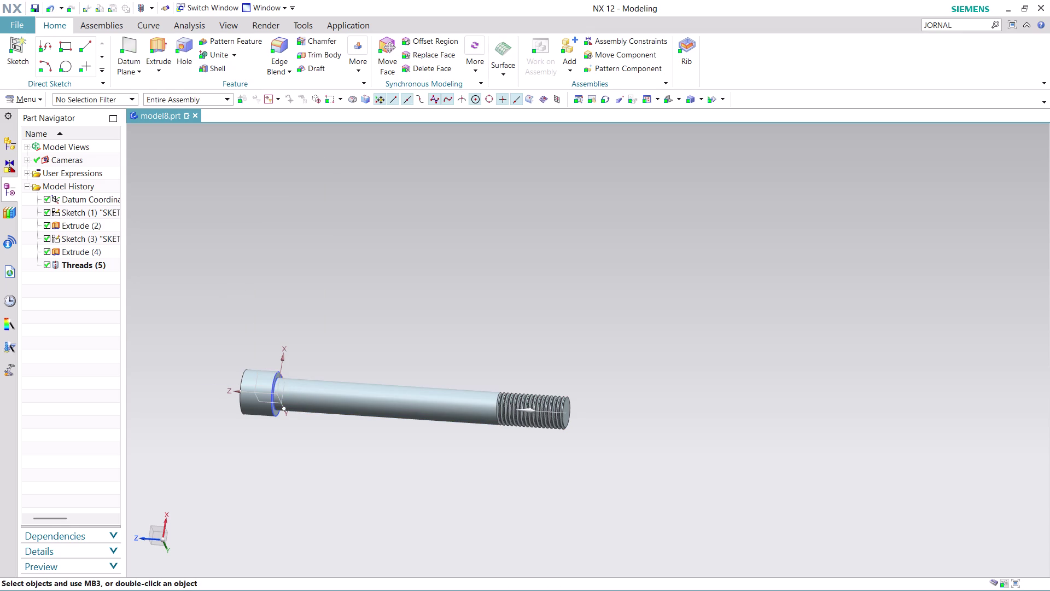
Zoom in on the threaded shank end, then select Extrude (4) in the Part Navigator.
middle_drag(658, 392, 627, 371)
scroll(up, 3)
scroll(up, 3)
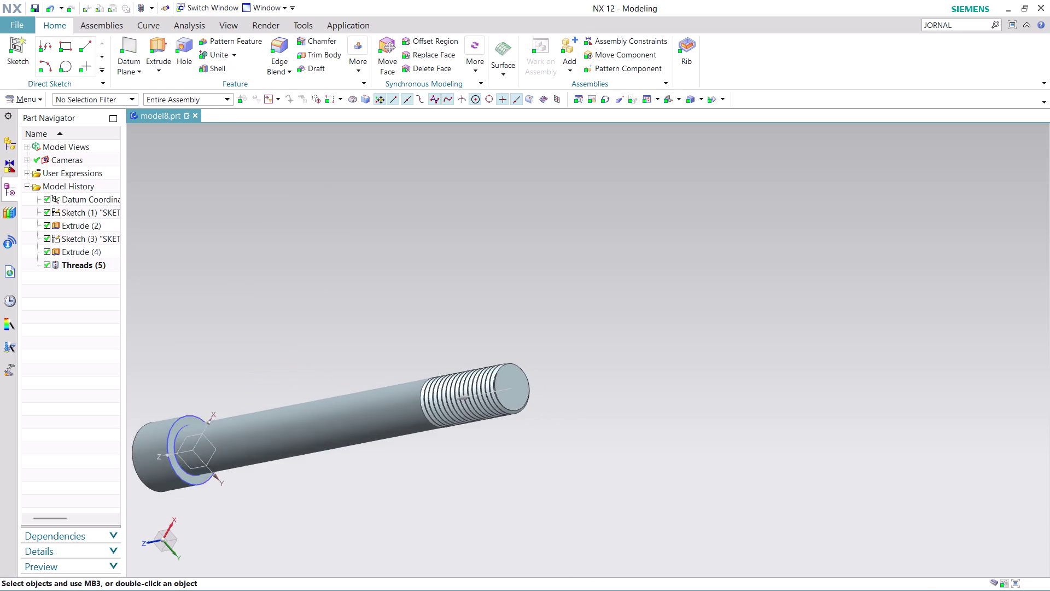
scroll(up, 3)
scroll(up, 3)
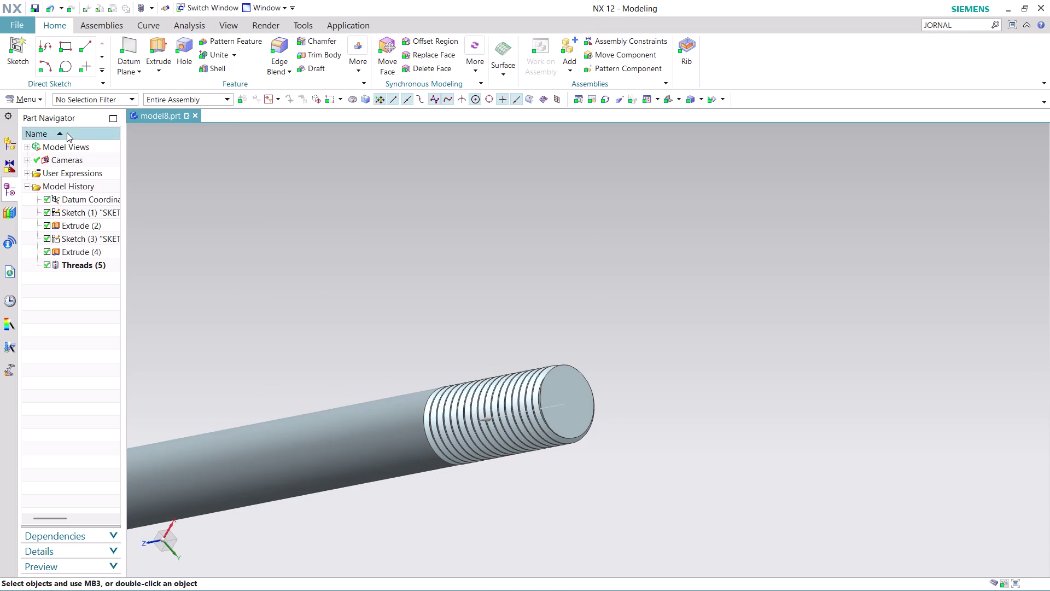
click(39, 96)
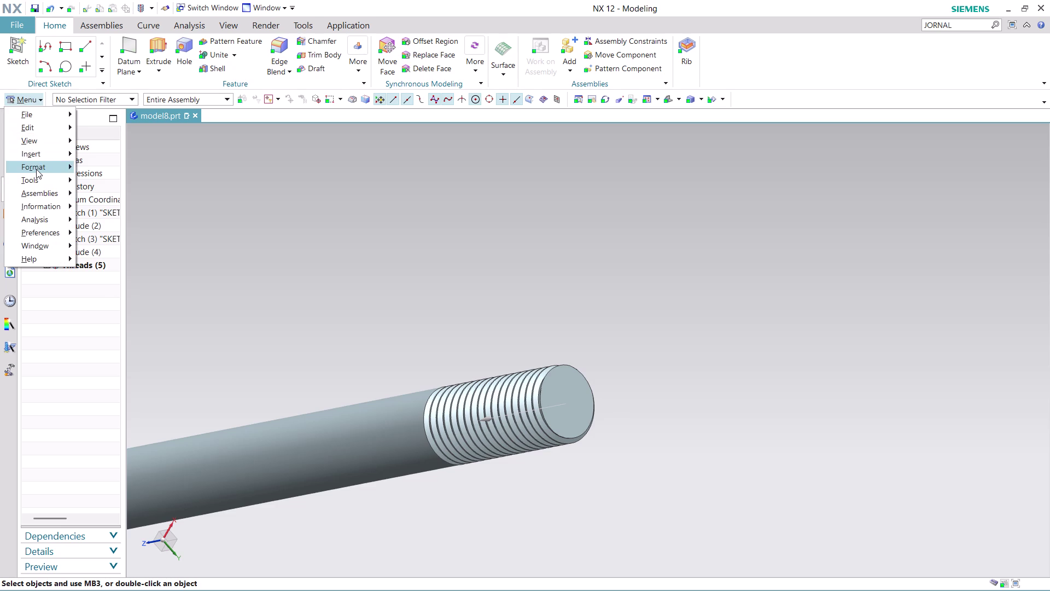
click(430, 218)
click(84, 253)
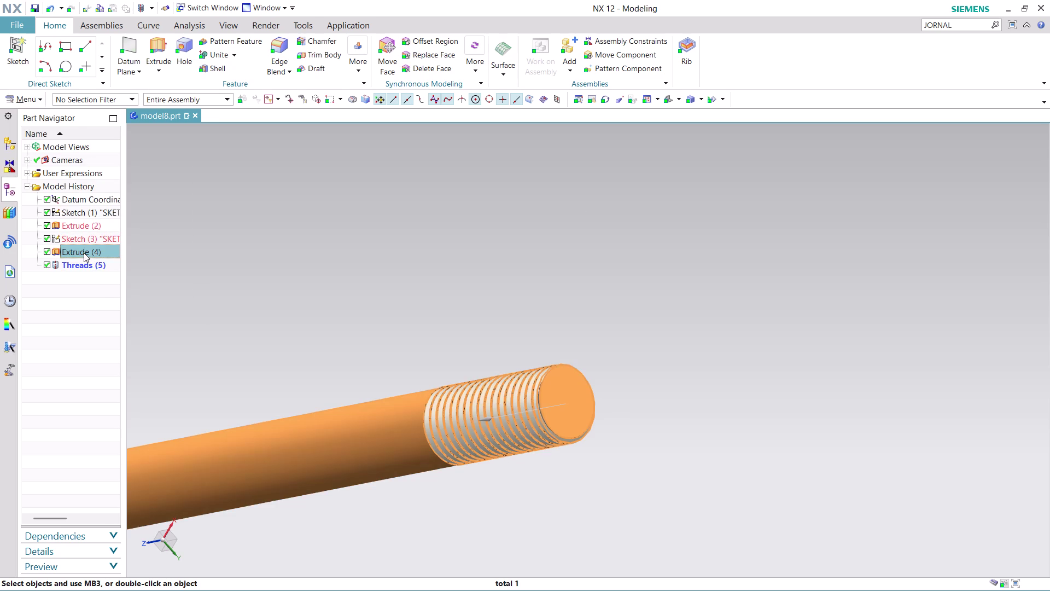
Edit Extrude (4) parameters so its End Distance becomes 154-8 mm.
right_click(83, 253)
click(150, 307)
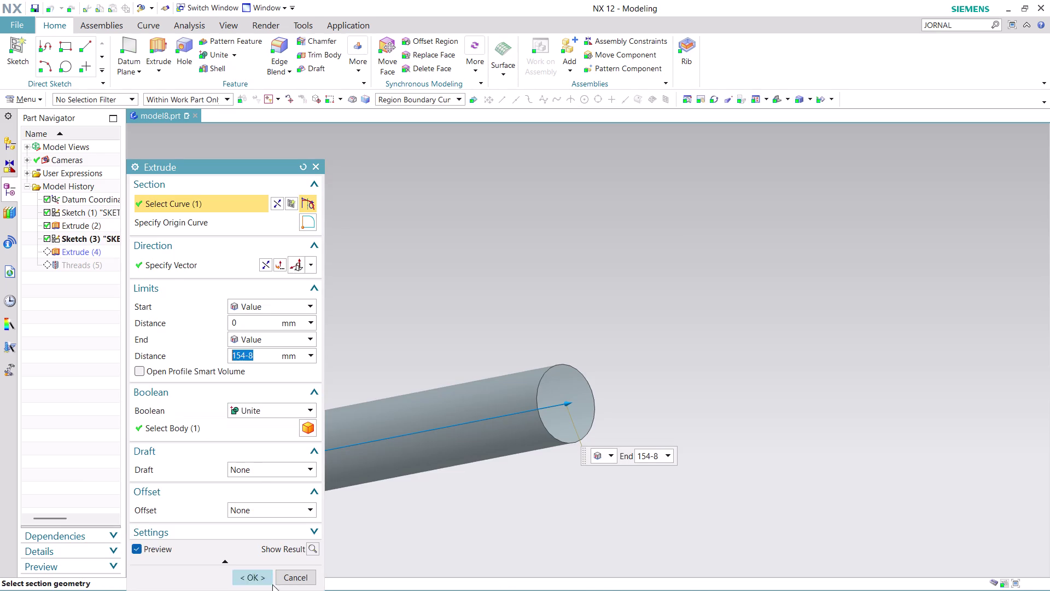
click(302, 576)
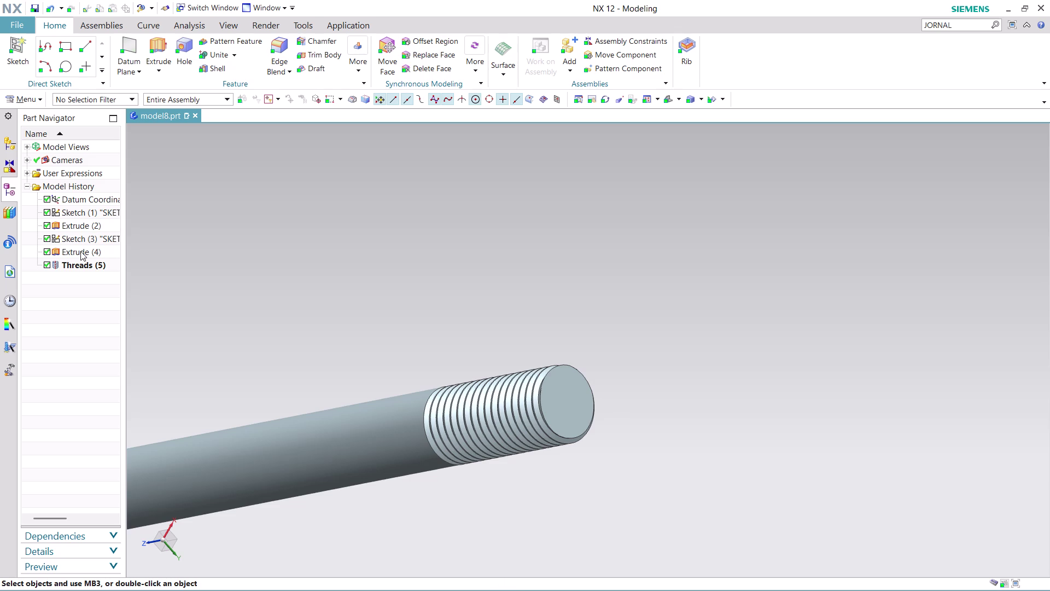
click(167, 40)
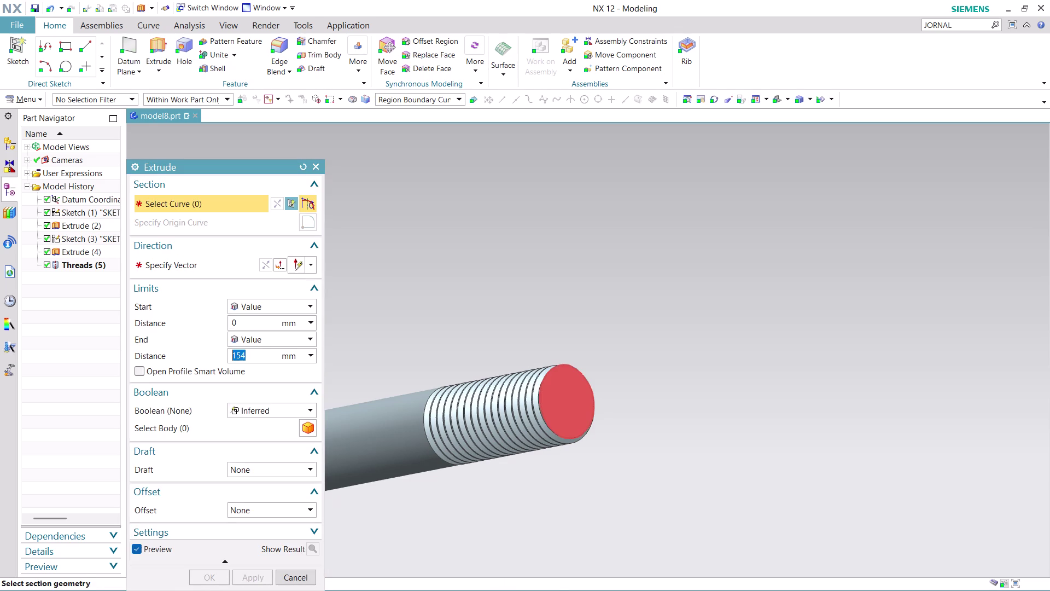
Extrude the shank's end-face circle 8 mm with Unite to form the stub.
click(561, 403)
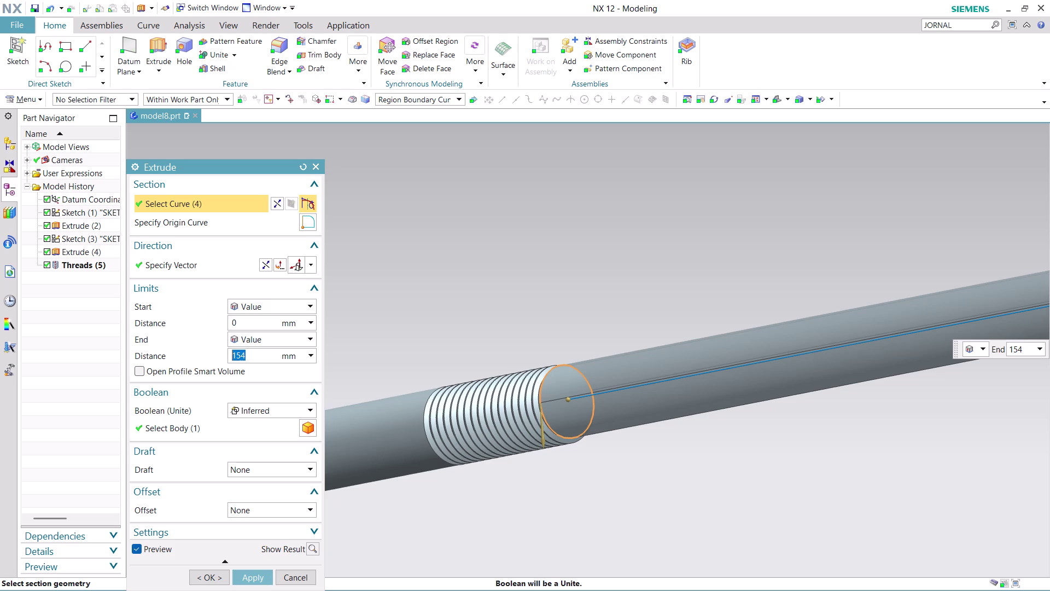
key(8)
click(248, 578)
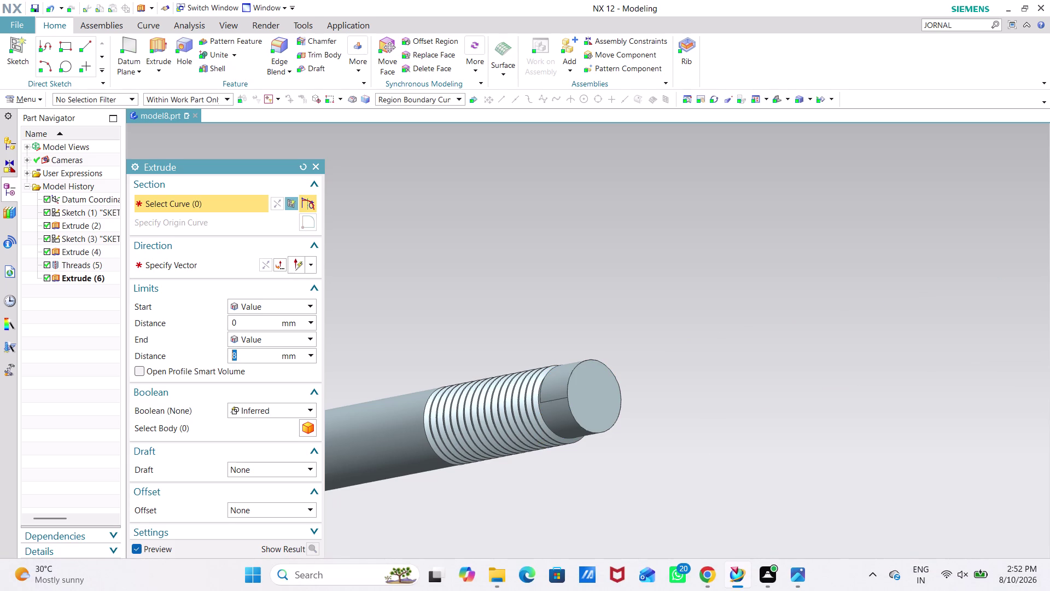
click(295, 574)
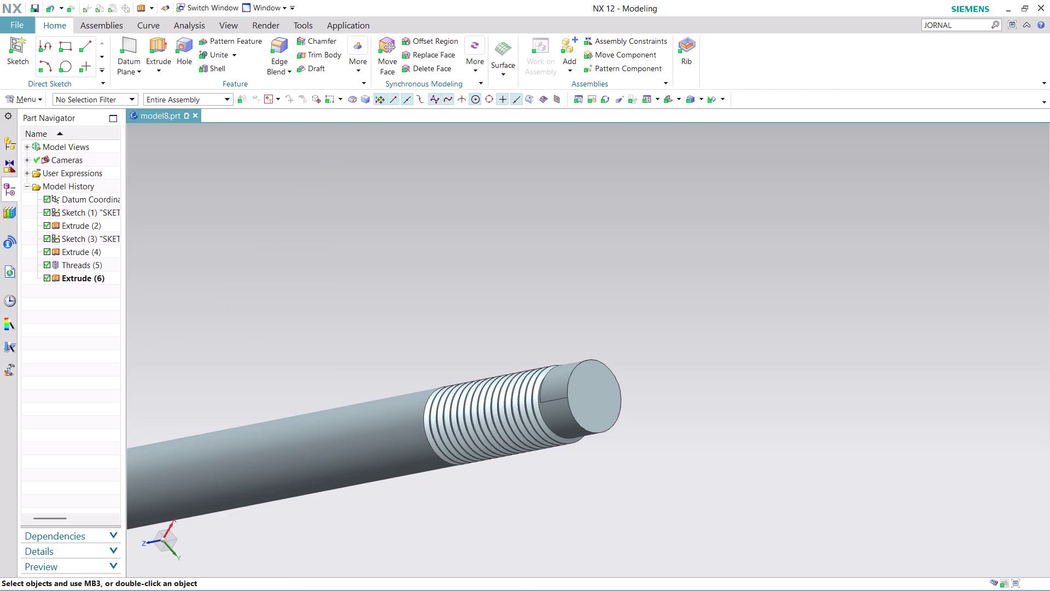
Orbit and zoom around the bolt to inspect the thread and end stub.
middle_drag(688, 408, 743, 439)
middle_click(744, 440)
scroll(up, 3)
scroll(down, 3)
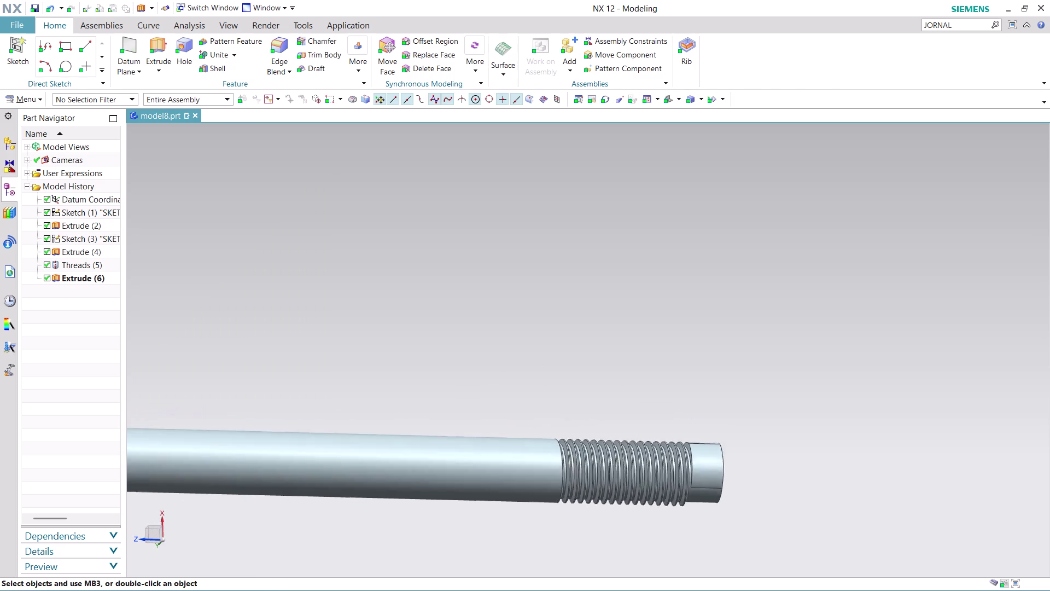
scroll(down, 3)
scroll(up, 3)
middle_drag(851, 385, 851, 394)
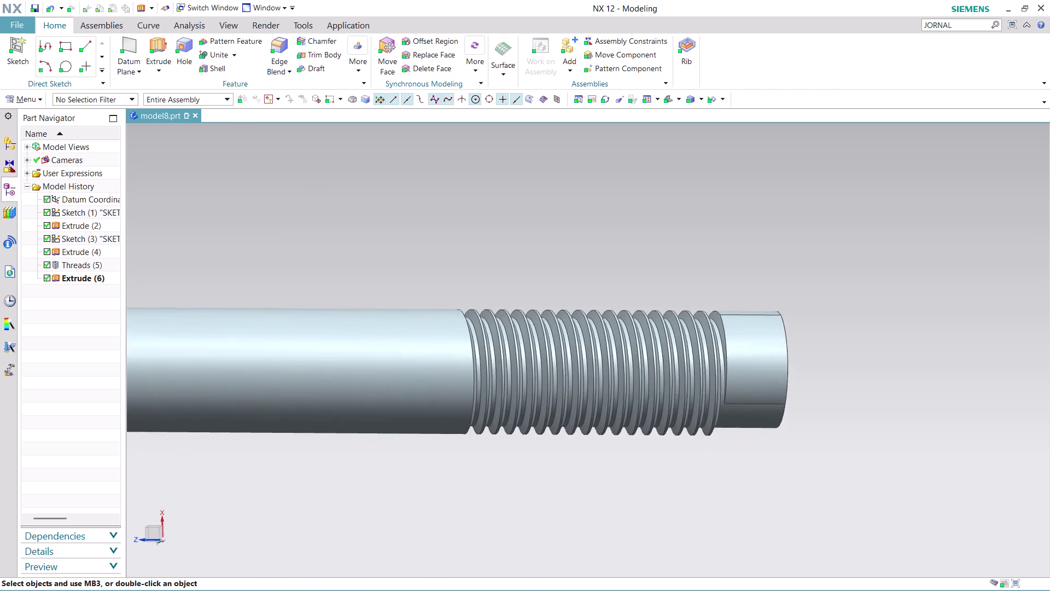
middle_drag(851, 394, 783, 369)
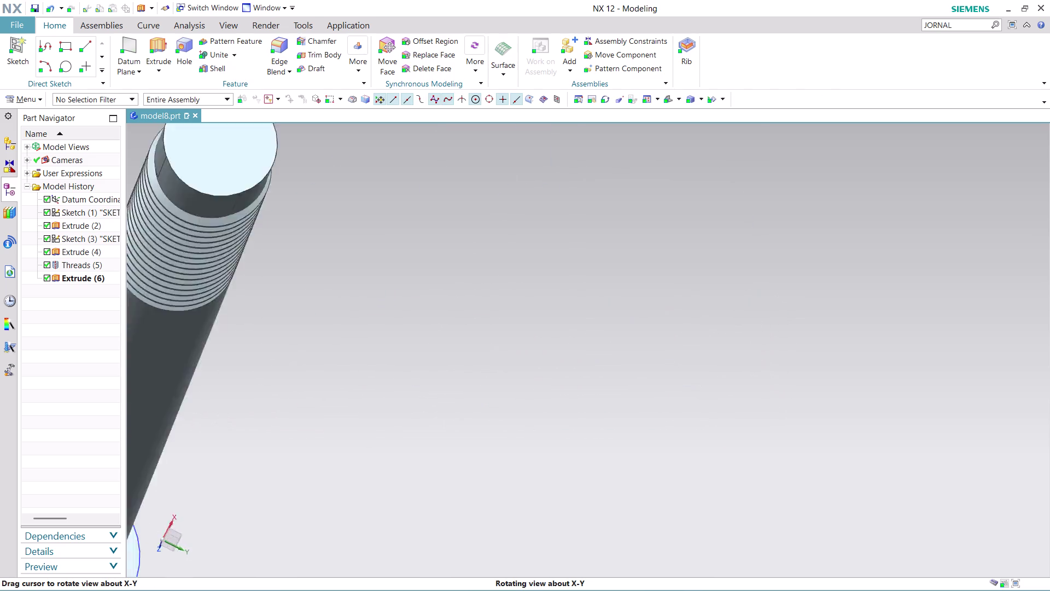
middle_drag(784, 369, 836, 401)
scroll(down, 3)
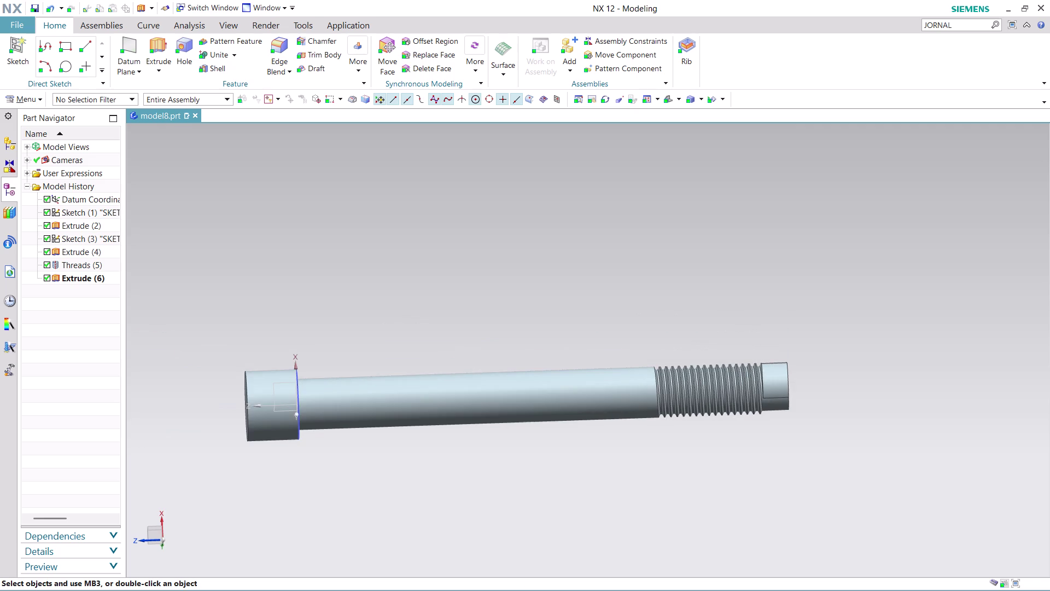
middle_drag(813, 431, 840, 546)
scroll(up, 3)
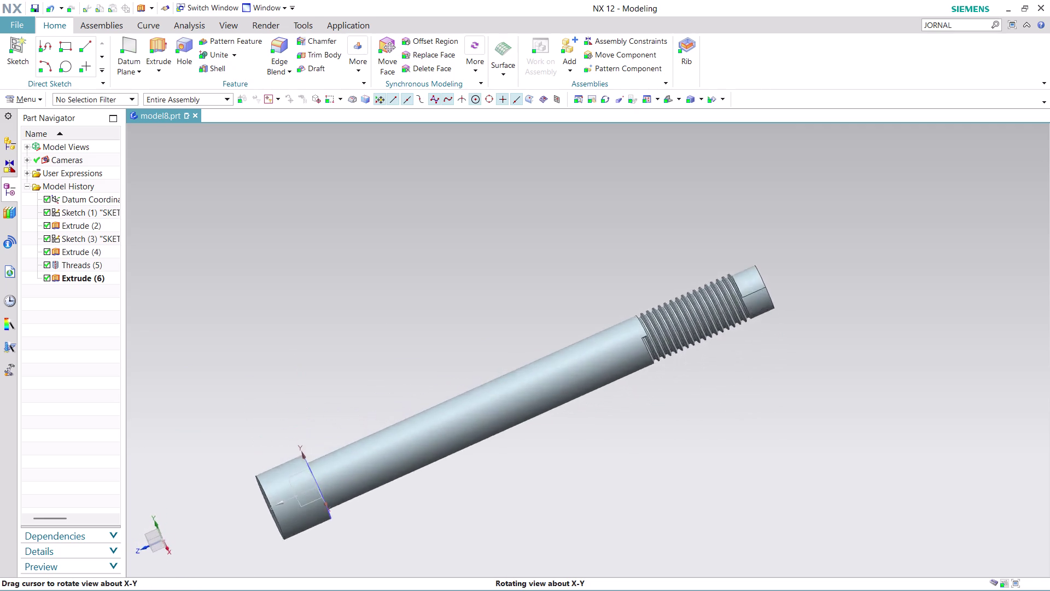
middle_drag(840, 546, 742, 571)
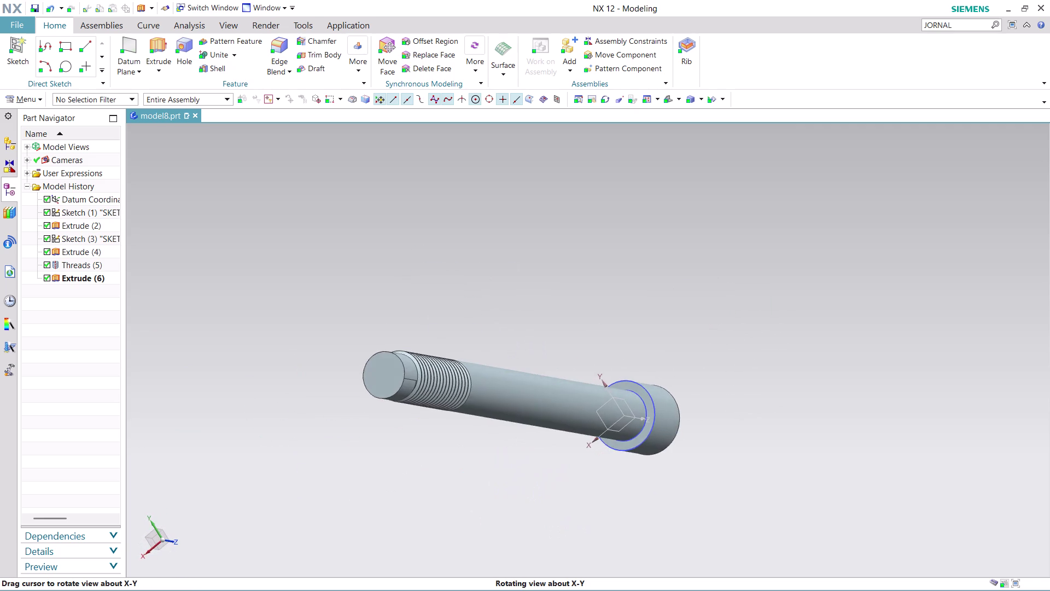
middle_drag(742, 571, 770, 546)
scroll(up, 3)
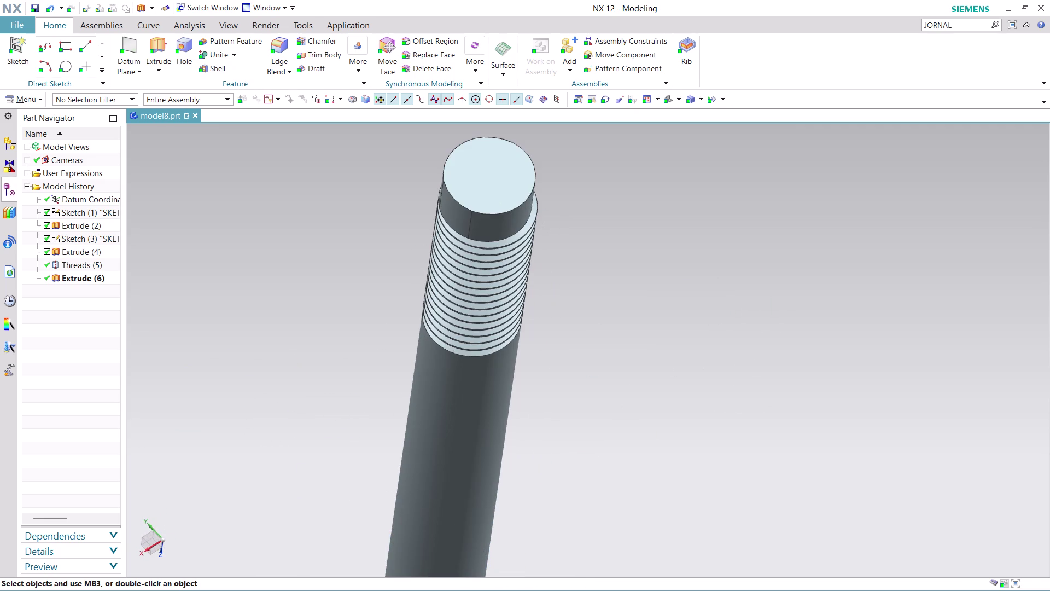
scroll(up, 3)
middle_drag(560, 200, 582, 234)
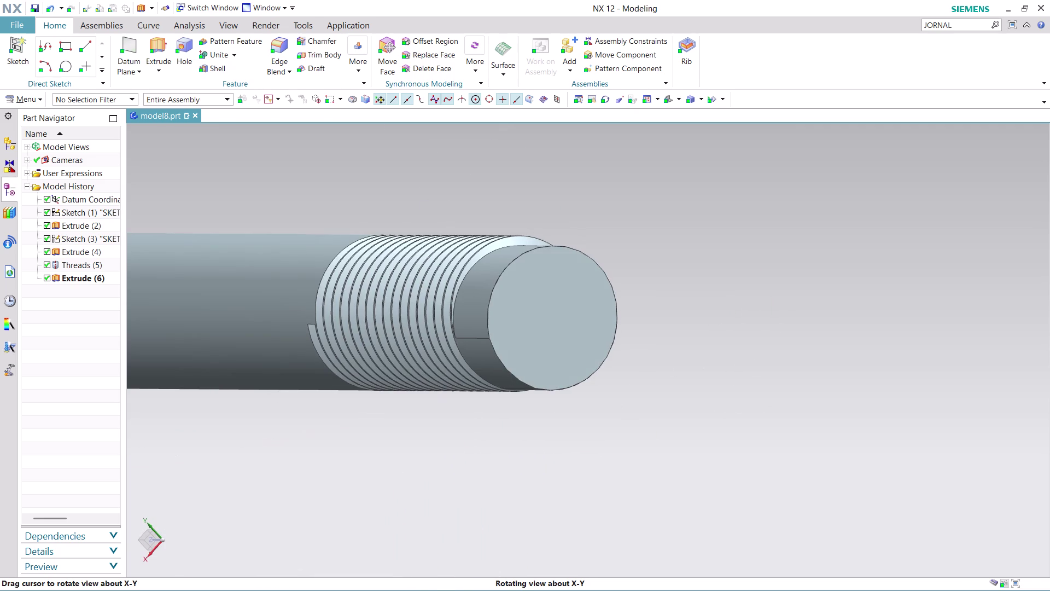
middle_drag(582, 233, 639, 260)
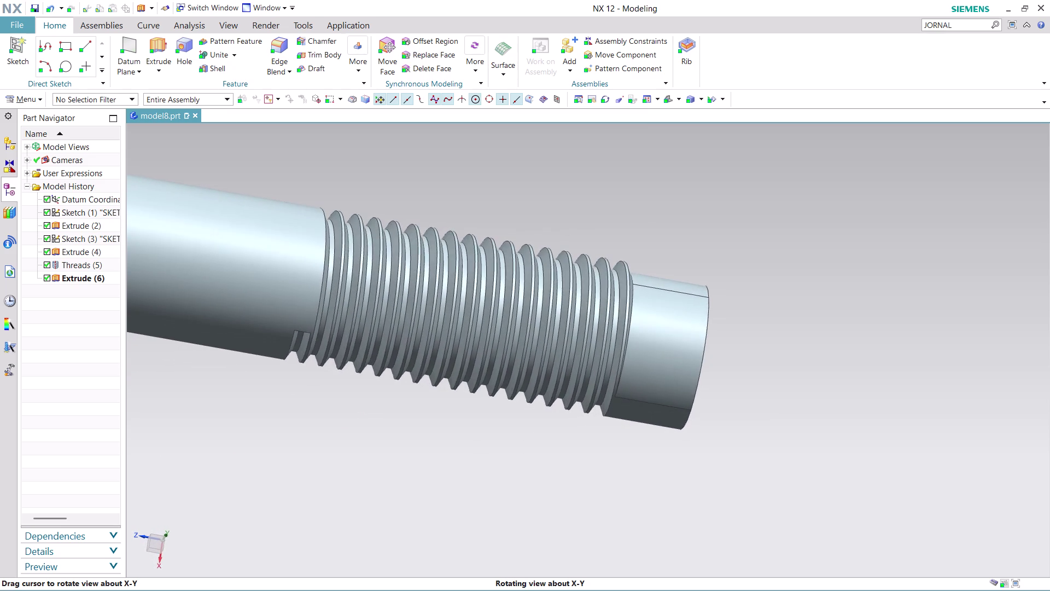
middle_drag(640, 261, 625, 244)
scroll(up, 3)
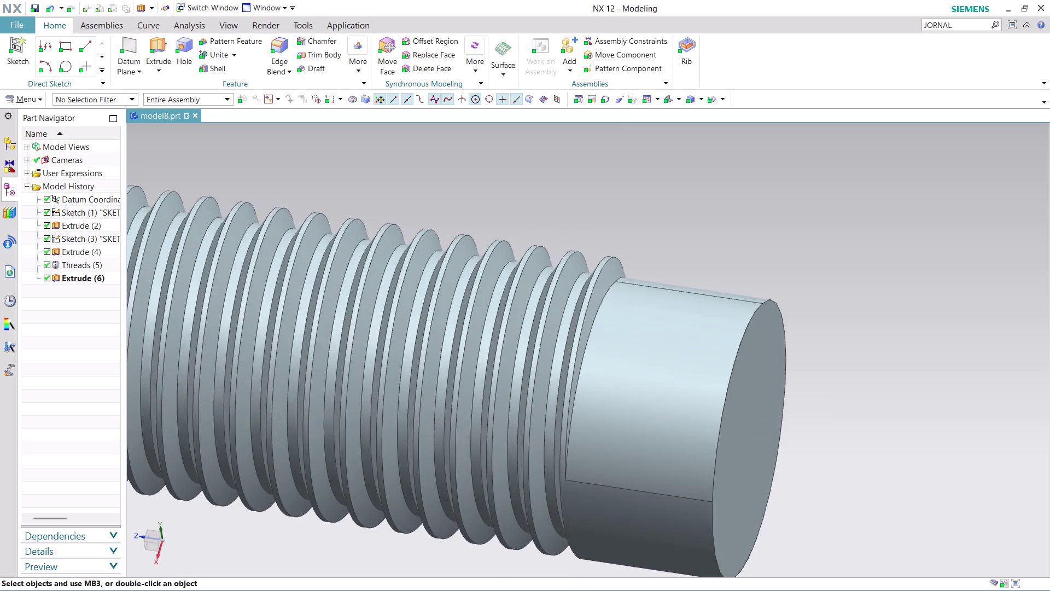
scroll(down, 3)
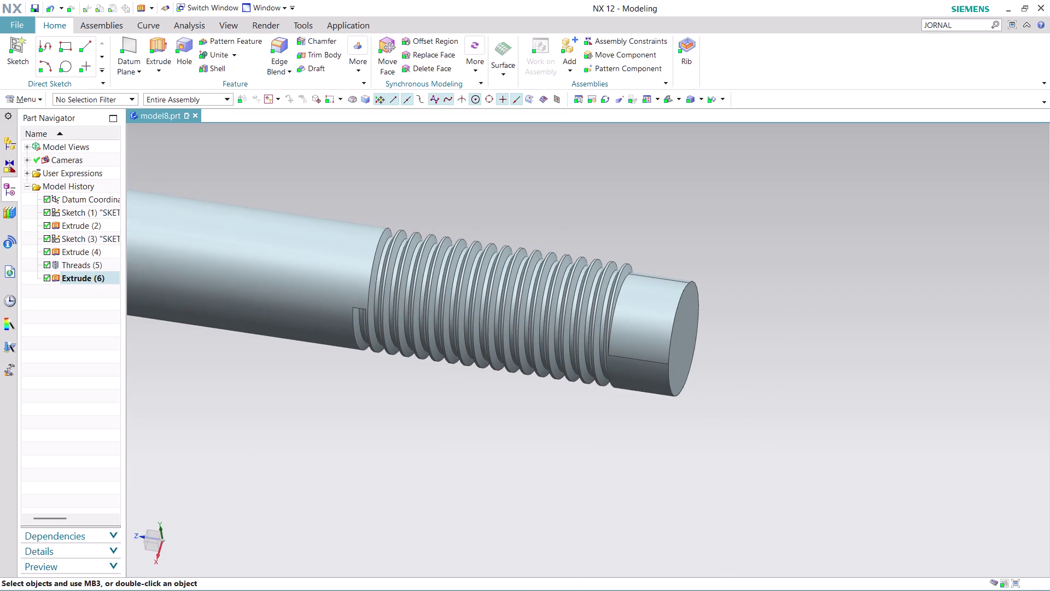
Undo Extrude (6) and Threads (5), leaving a plain shank at Extrude (4).
key(ctrl+z)
scroll(down, 3)
middle_drag(719, 344, 684, 330)
scroll(up, 3)
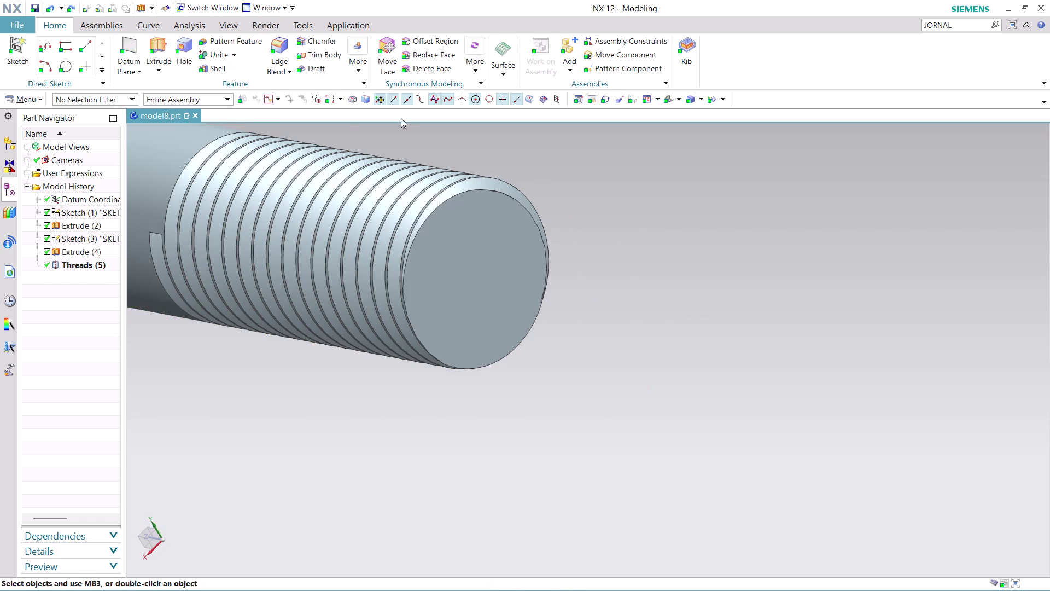
key(ctrl+z)
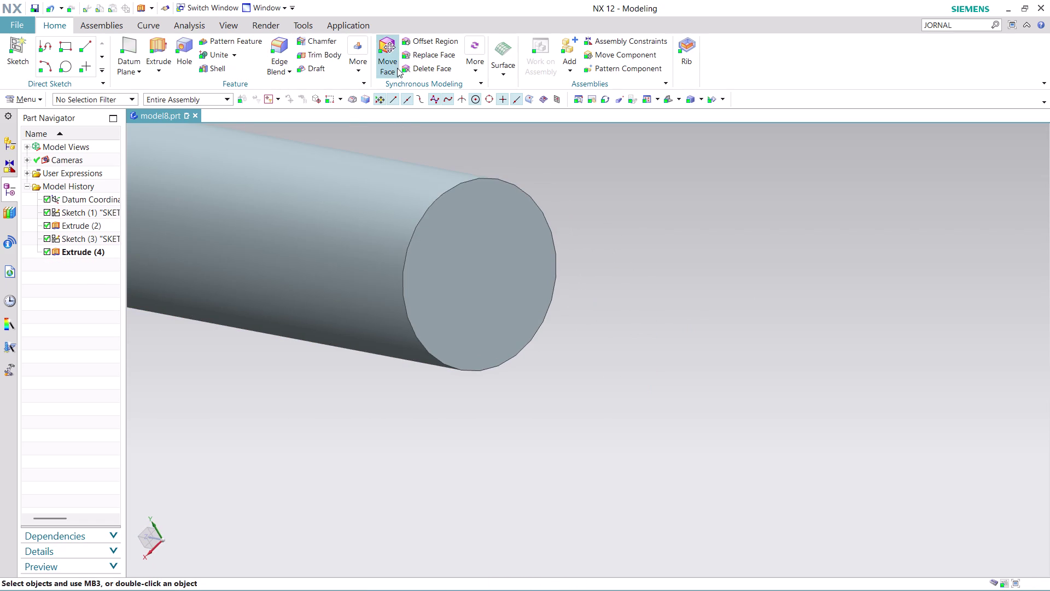
click(359, 61)
click(509, 168)
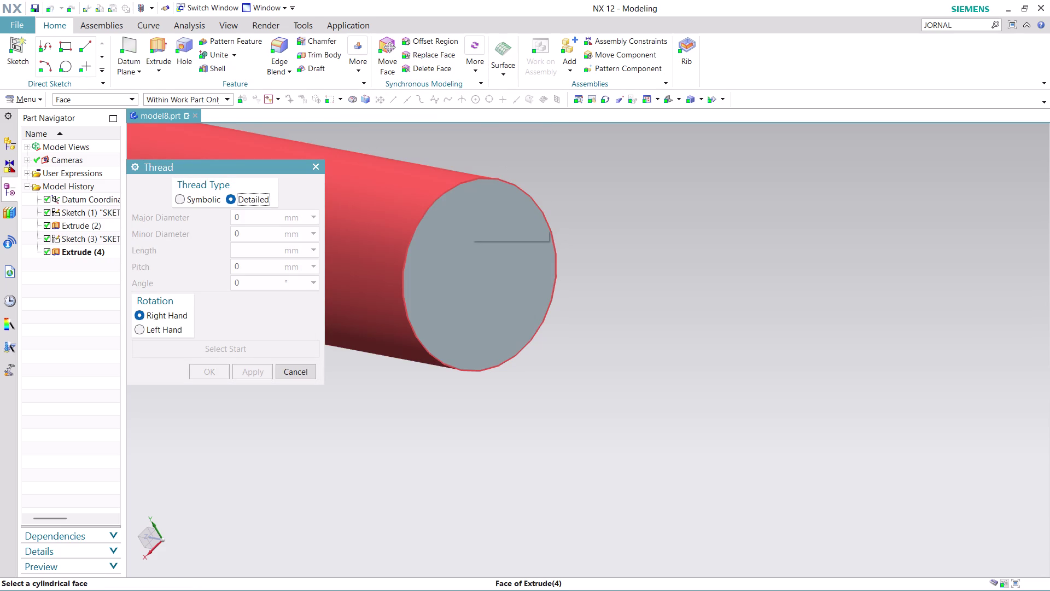
click(148, 331)
click(392, 213)
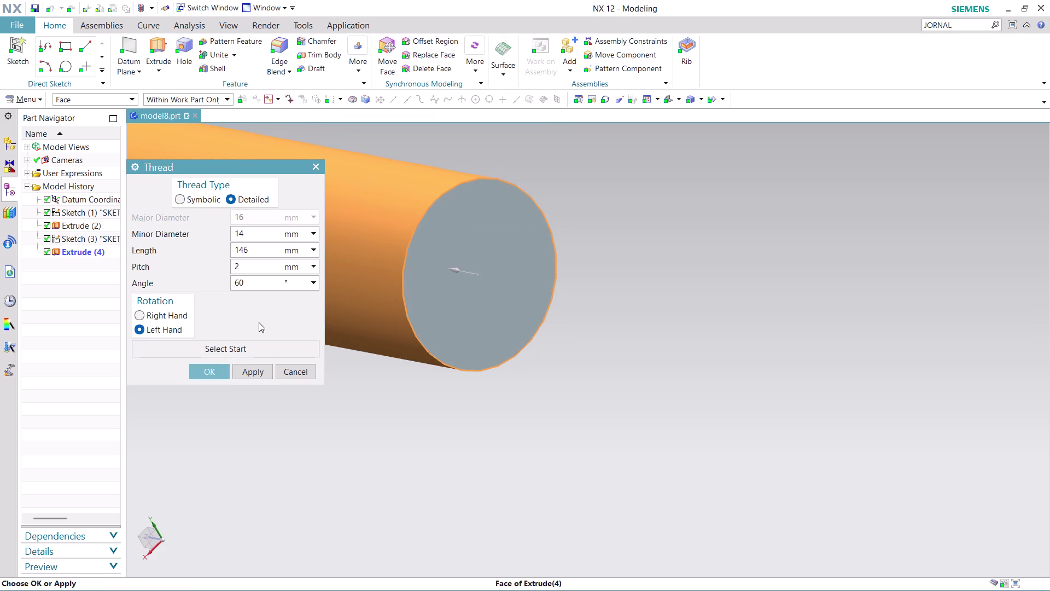
double_click(267, 286)
text(45)
click(248, 376)
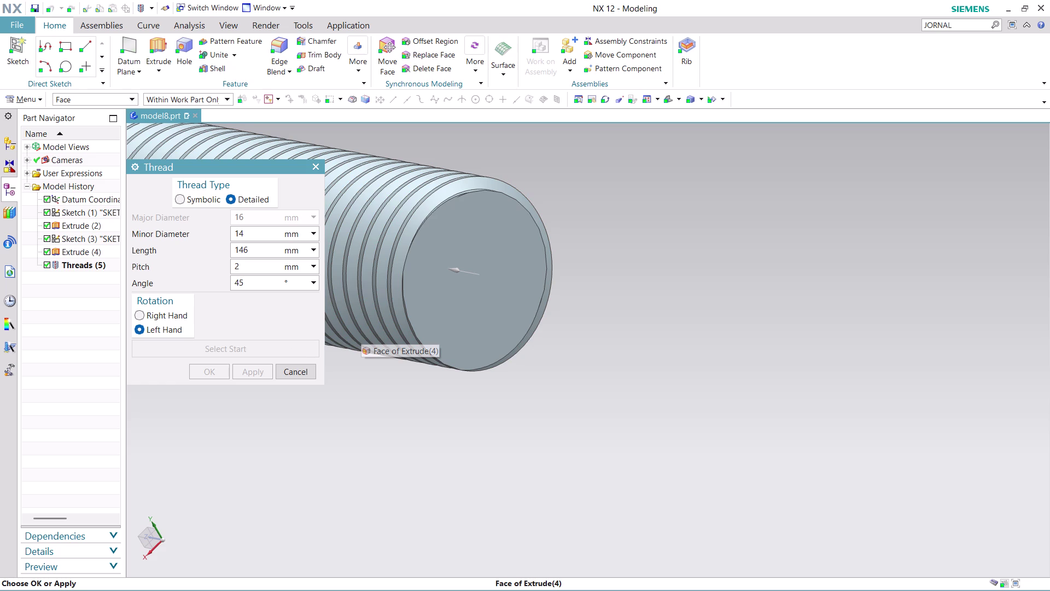
key(ctrl+z)
key(ctrl+z)
click(287, 364)
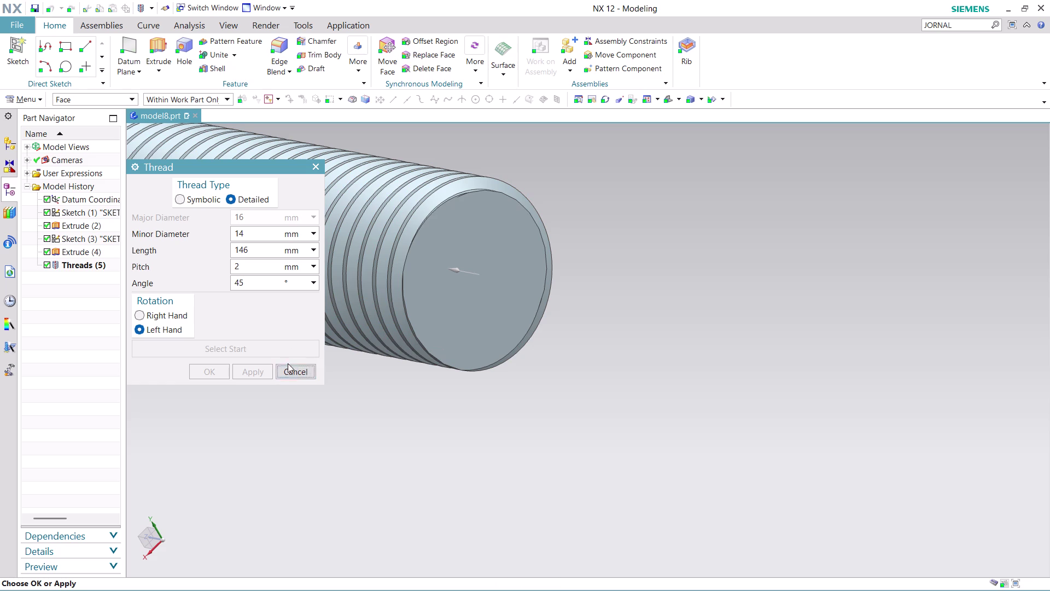
click(299, 378)
key(ctrl+z)
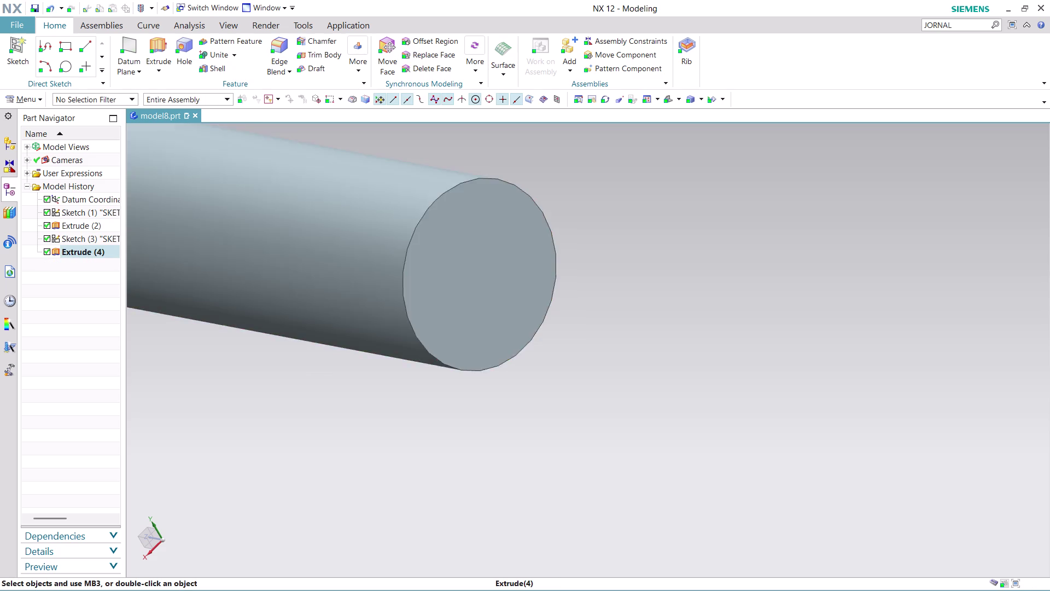
scroll(down, 3)
scroll(up, 3)
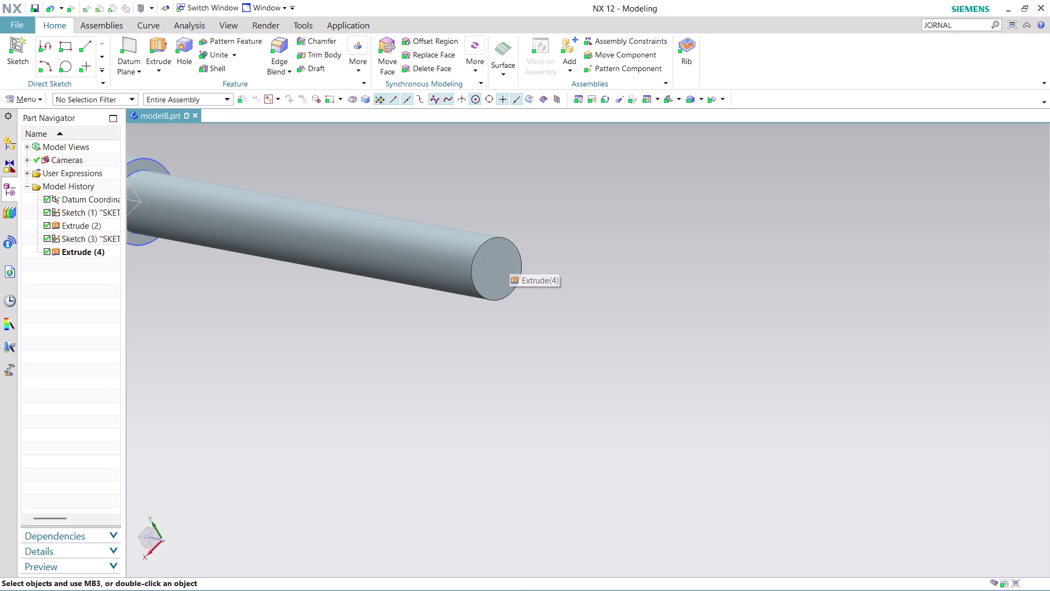
click(68, 60)
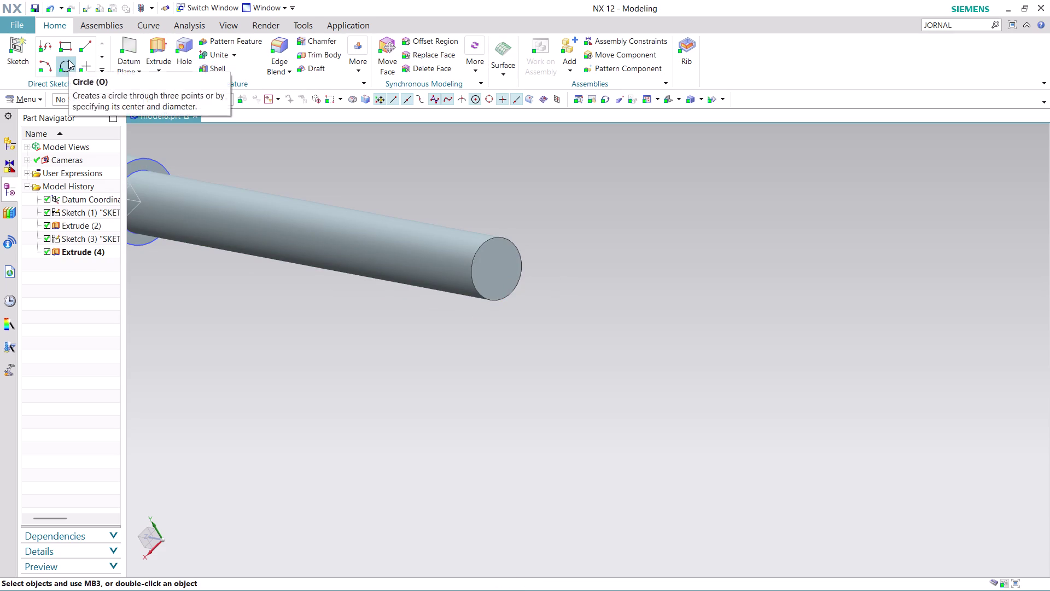
click(498, 270)
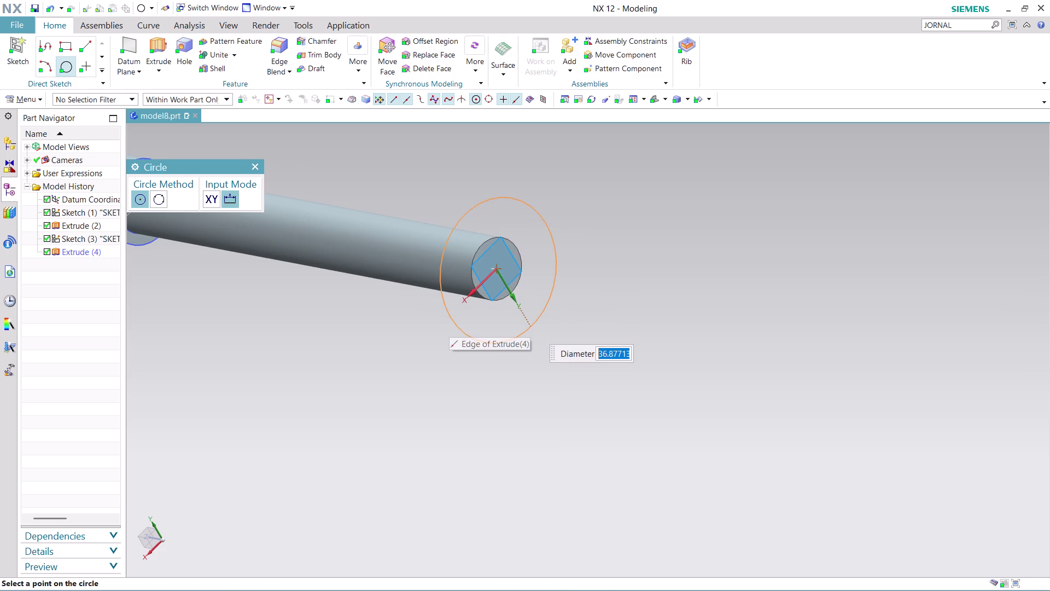
text(16)
key(Return)
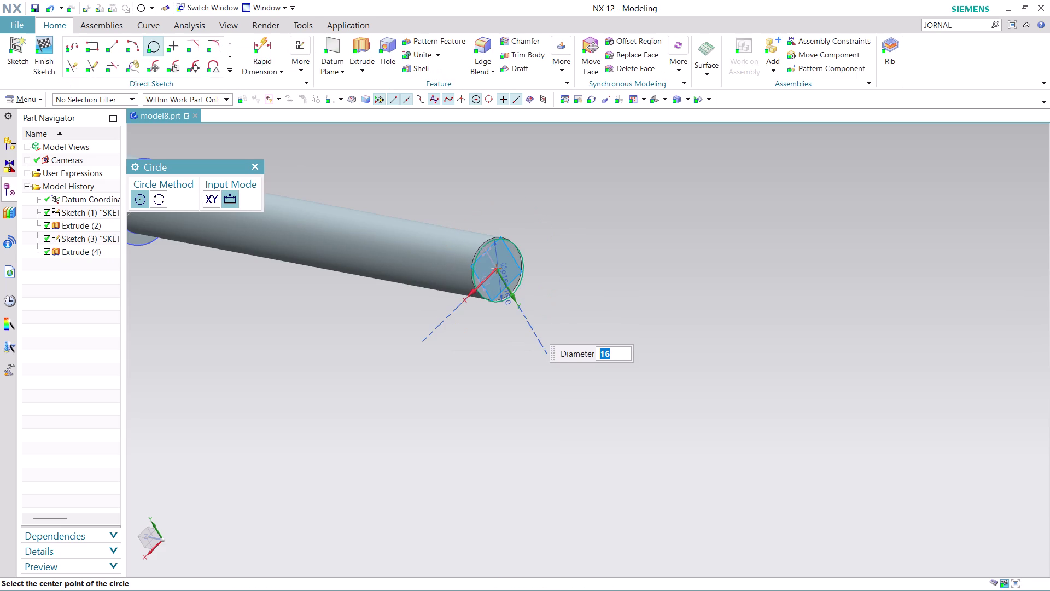
scroll(up, 3)
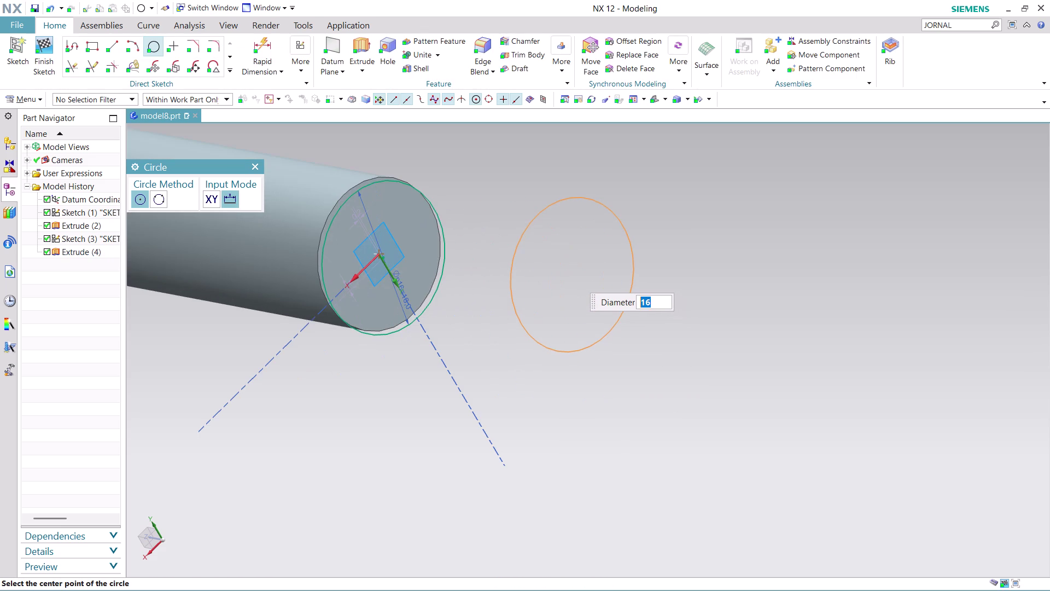
middle_drag(525, 242, 513, 231)
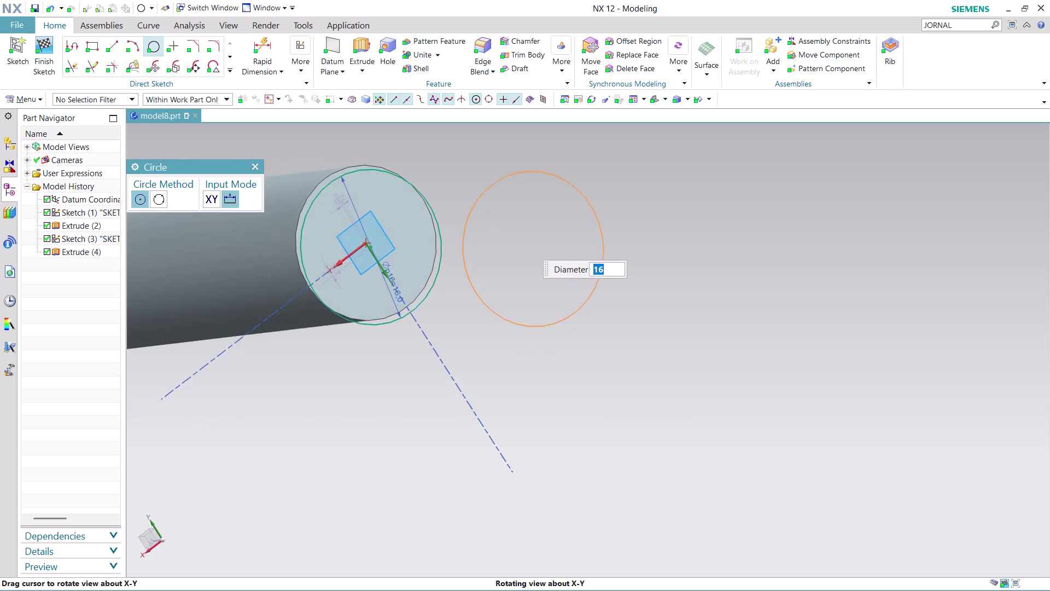
middle_drag(512, 231, 488, 207)
scroll(up, 3)
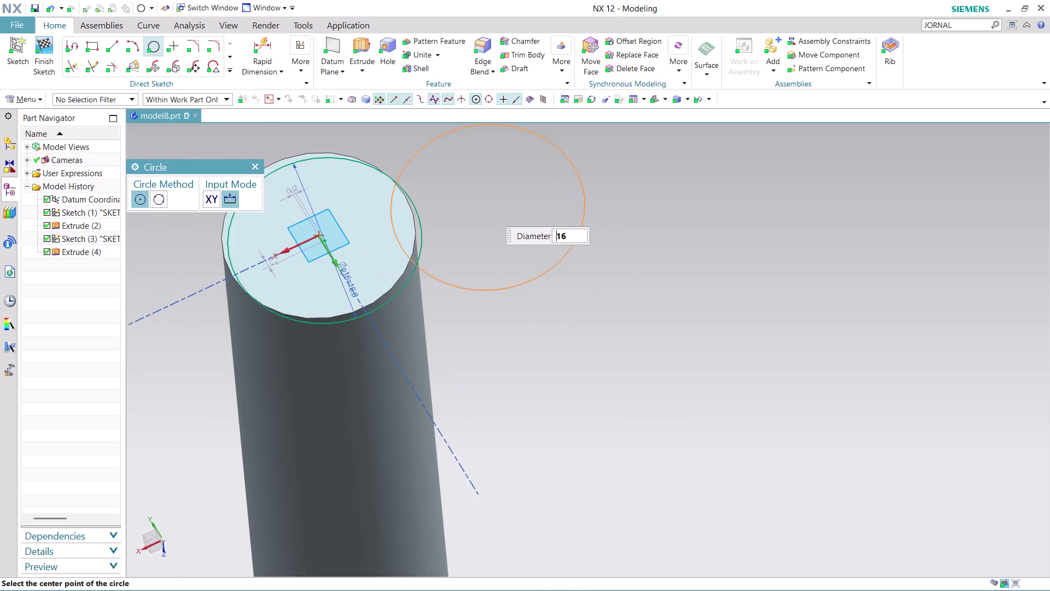
scroll(up, 3)
scroll(down, 3)
key(ctrl+z)
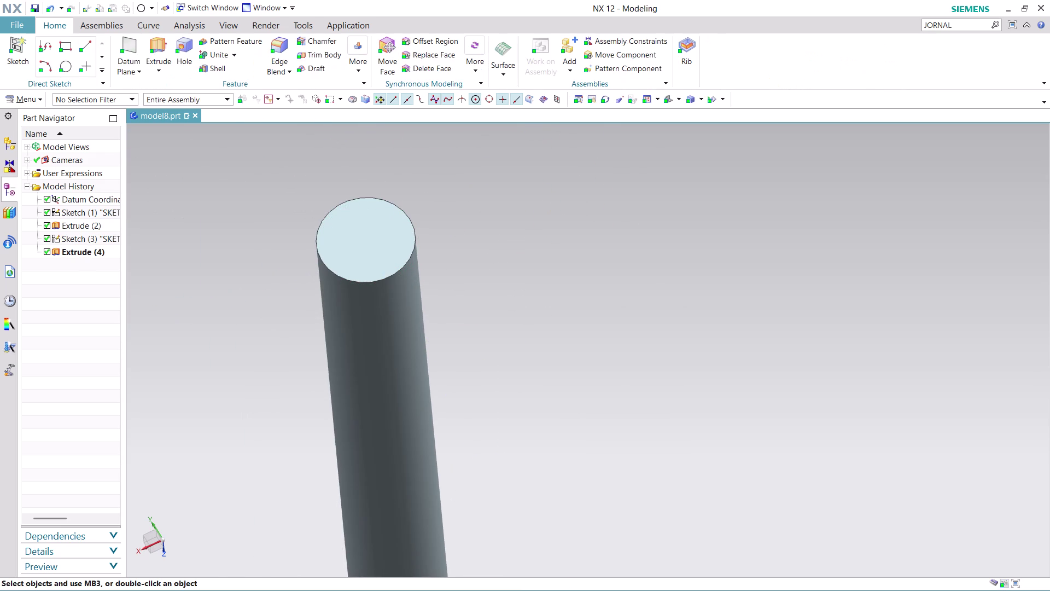
scroll(up, 3)
middle_drag(490, 158, 498, 179)
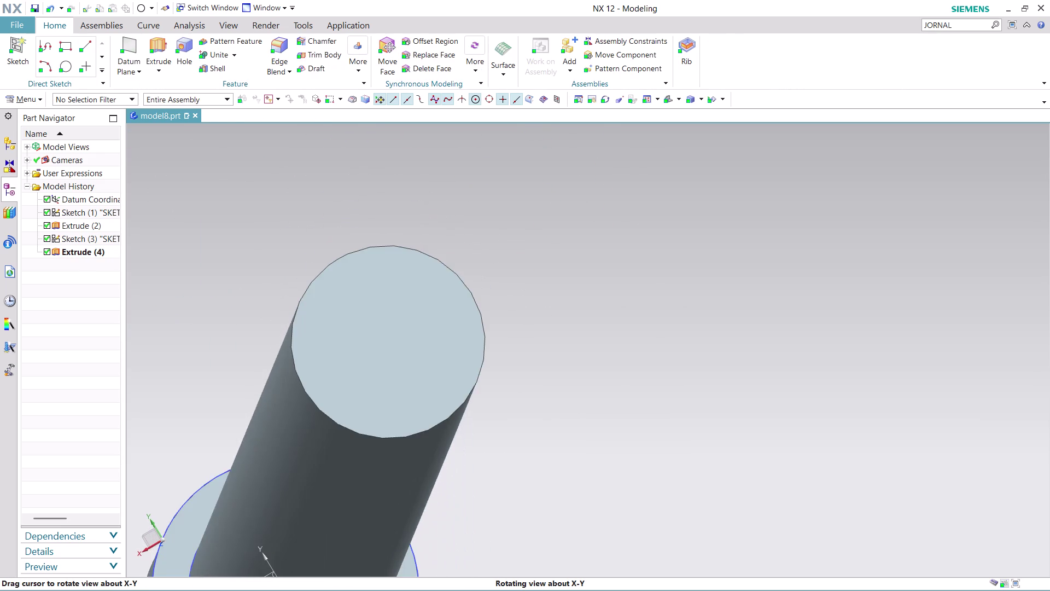
middle_drag(498, 179, 500, 181)
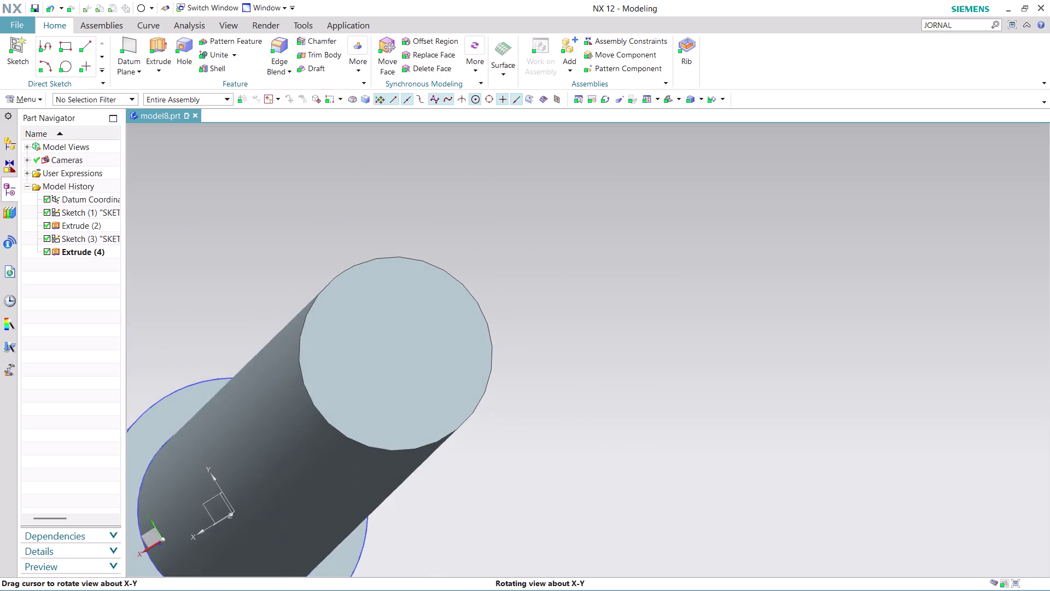
middle_drag(500, 181, 495, 184)
scroll(up, 3)
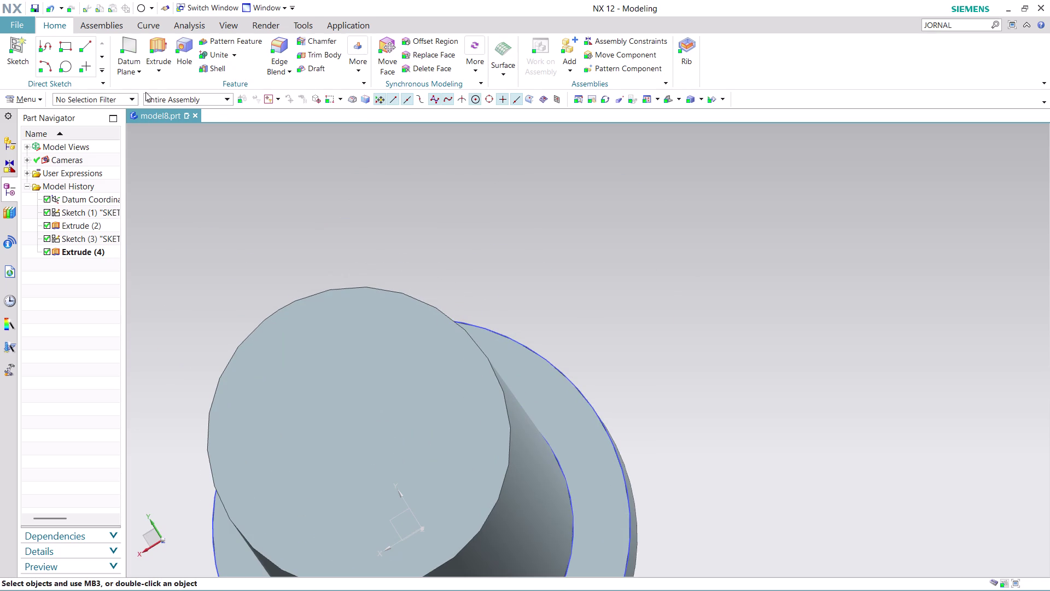
click(67, 61)
scroll(down, 3)
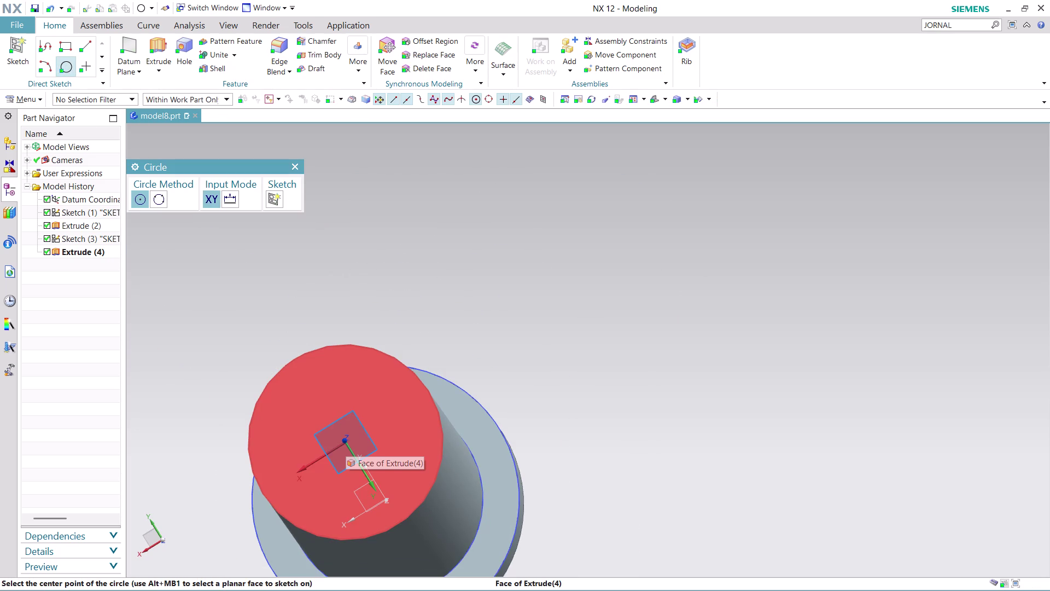
click(344, 440)
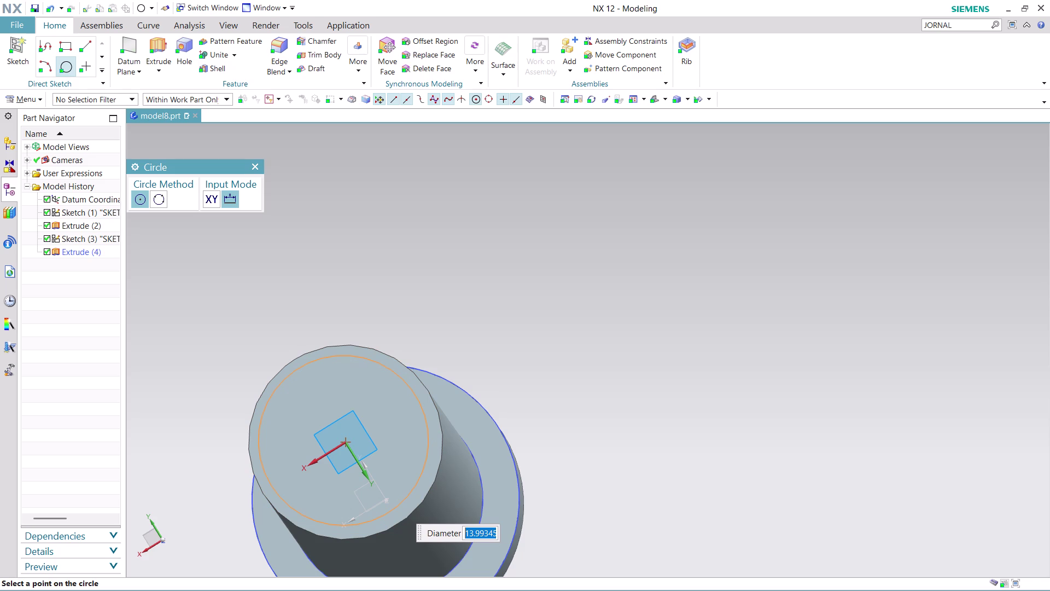
text(16)
key(Return)
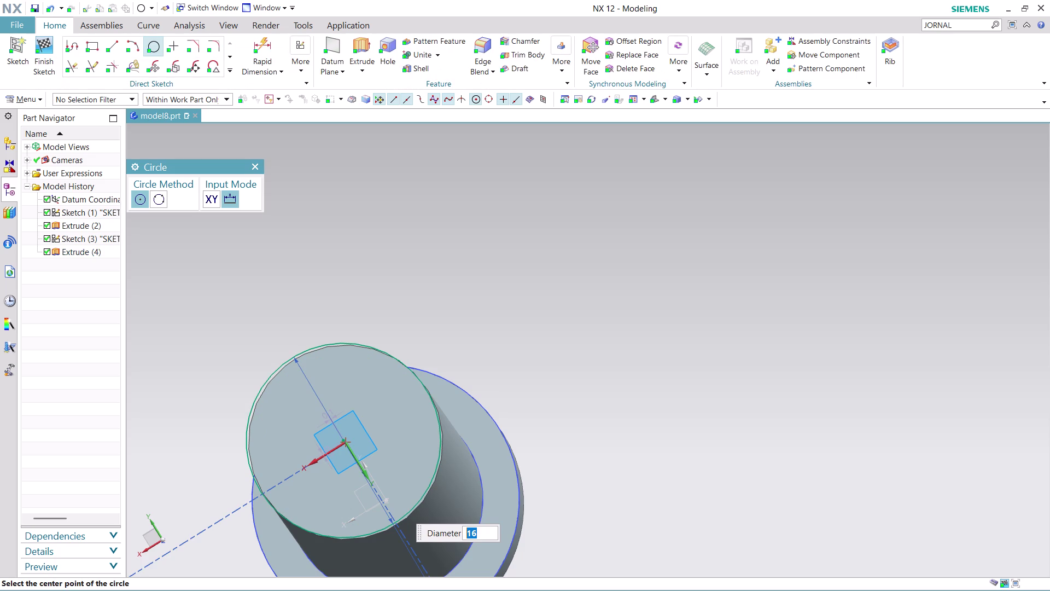
middle_drag(613, 409, 640, 415)
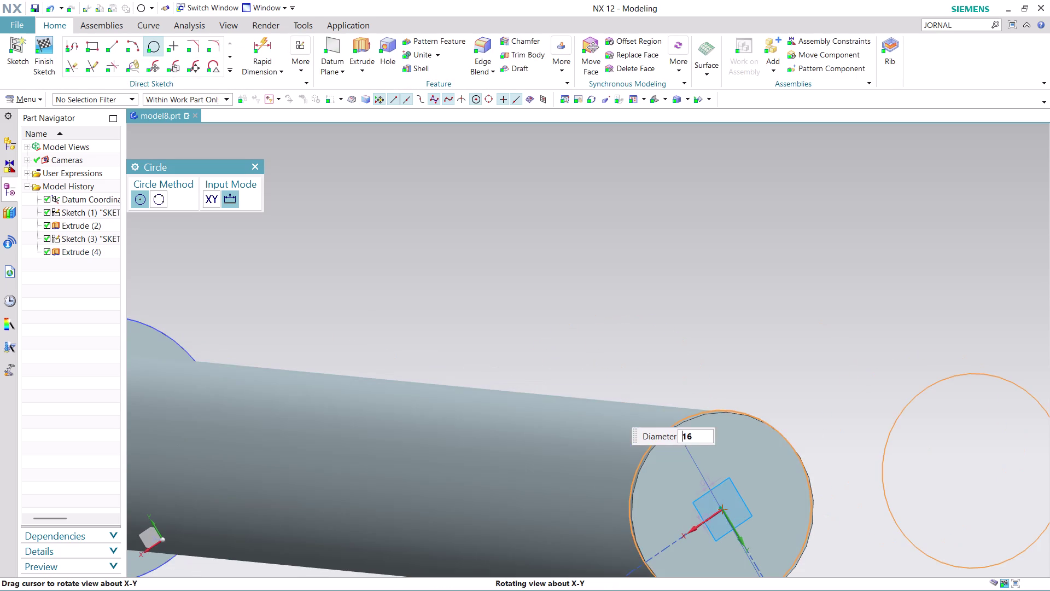
middle_drag(639, 414, 613, 411)
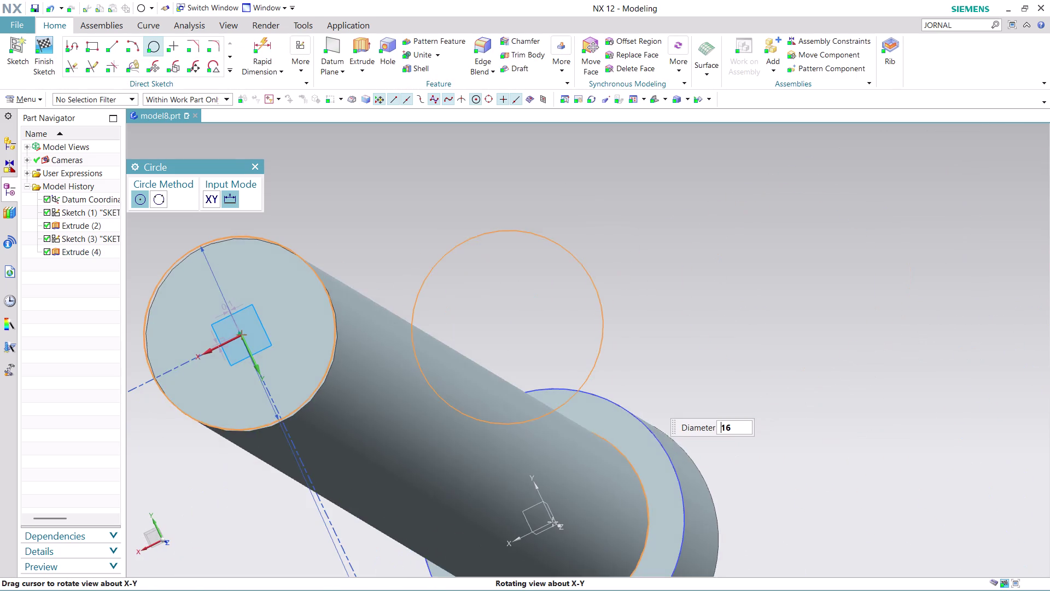
middle_drag(613, 411, 618, 418)
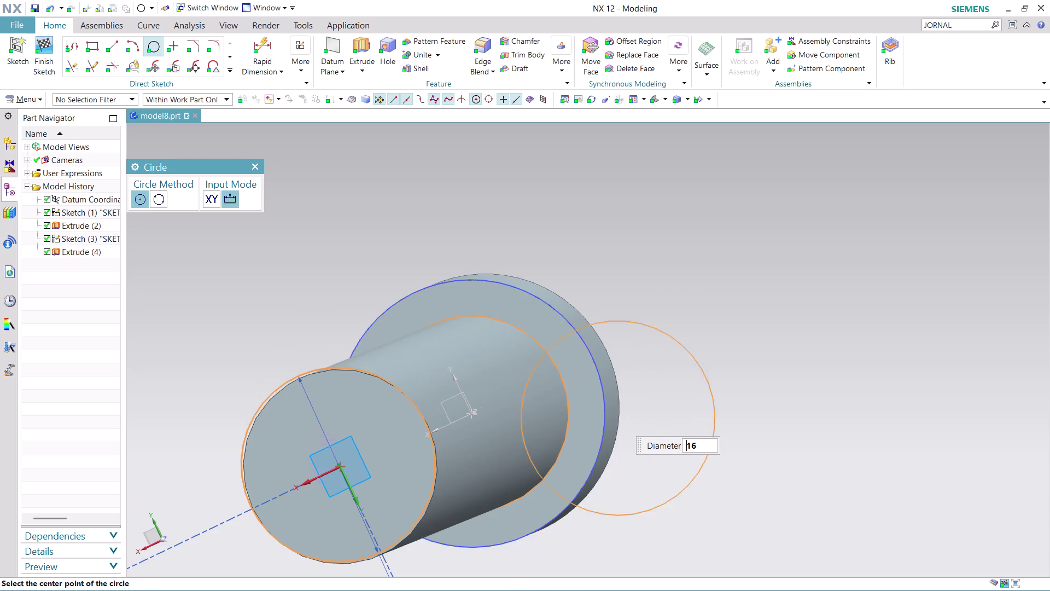
scroll(down, 3)
key(ctrl+z)
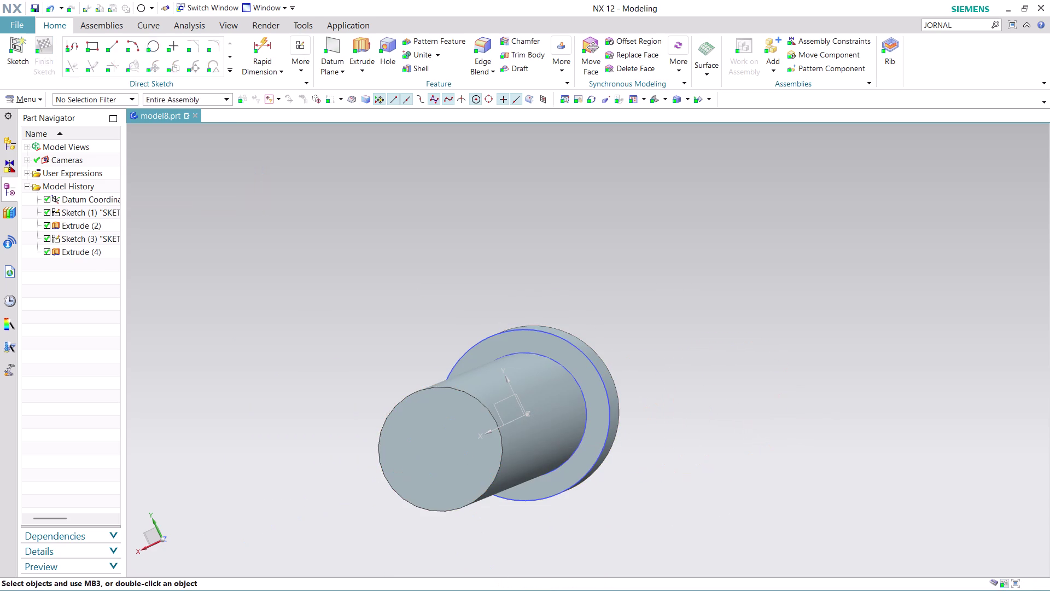
scroll(down, 3)
scroll(down, 3)
scroll(up, 3)
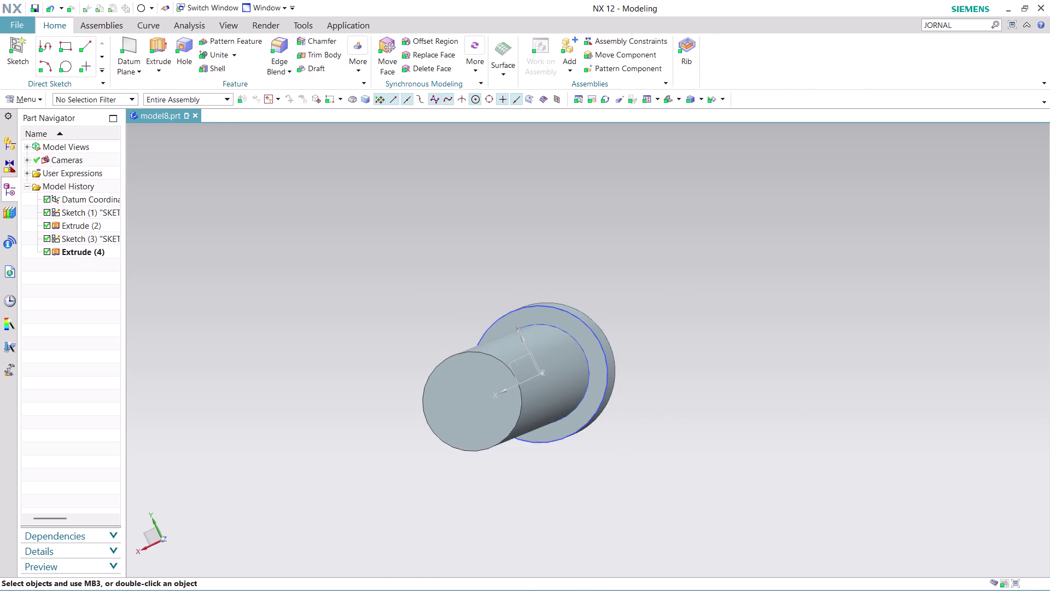
middle_drag(626, 478, 637, 466)
Browse the Surface and More feature dropdowns without adding anything, then bring up Menu.
scroll(up, 3)
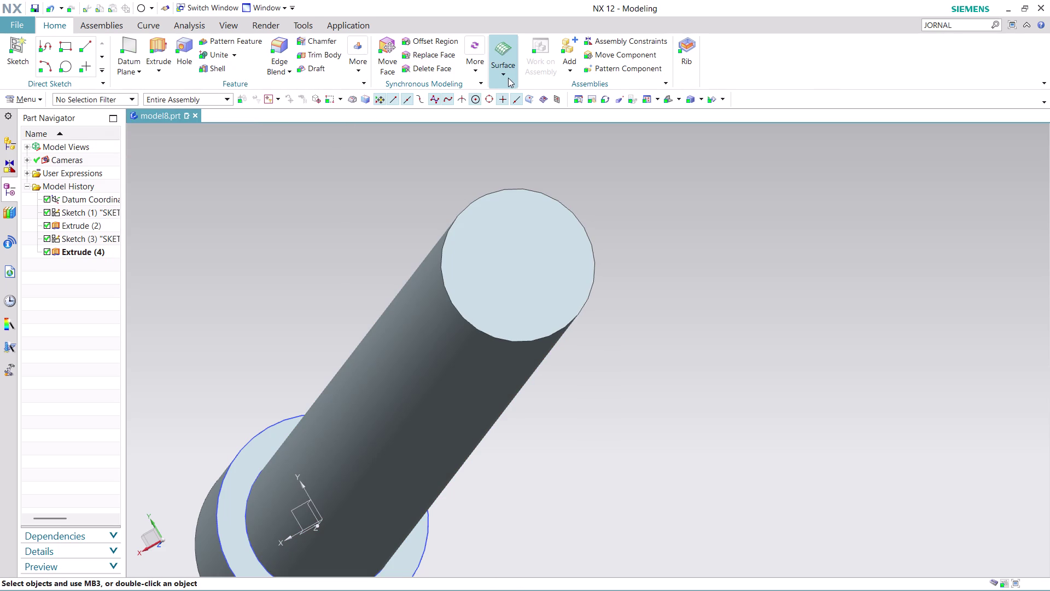
click(475, 73)
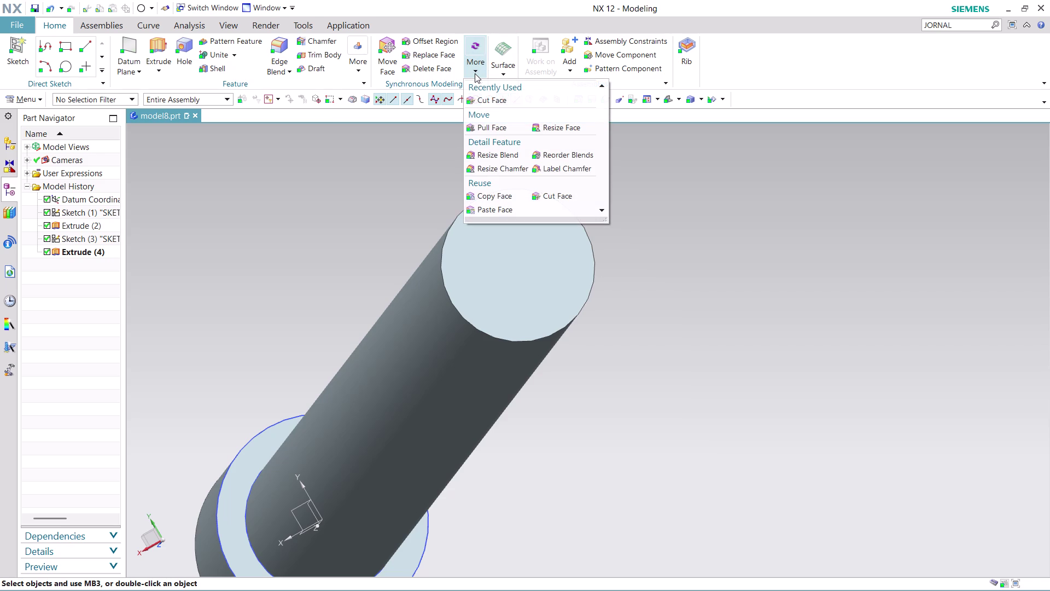
click(397, 193)
click(360, 74)
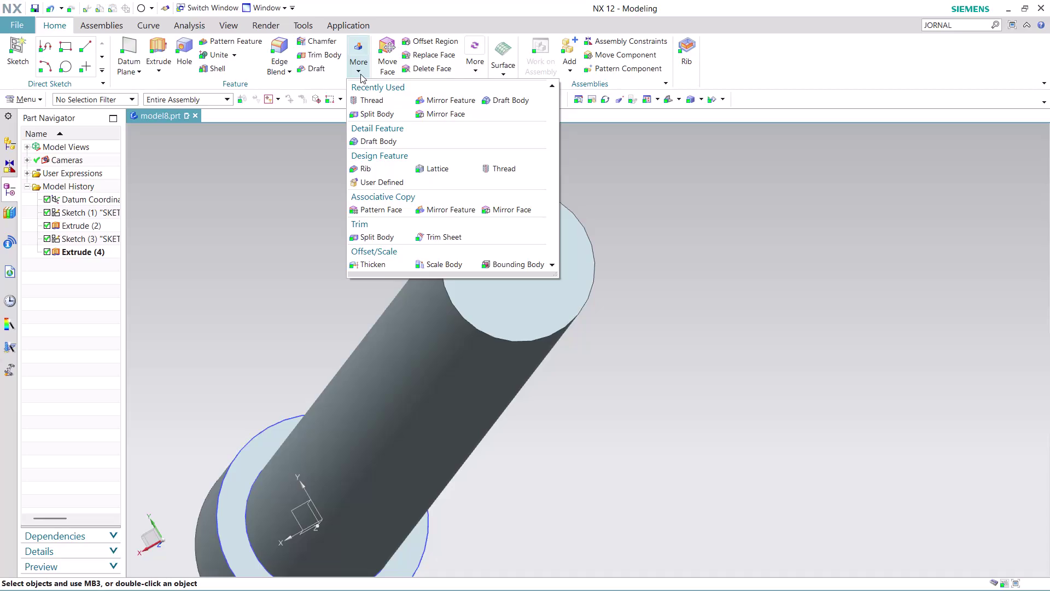
click(274, 252)
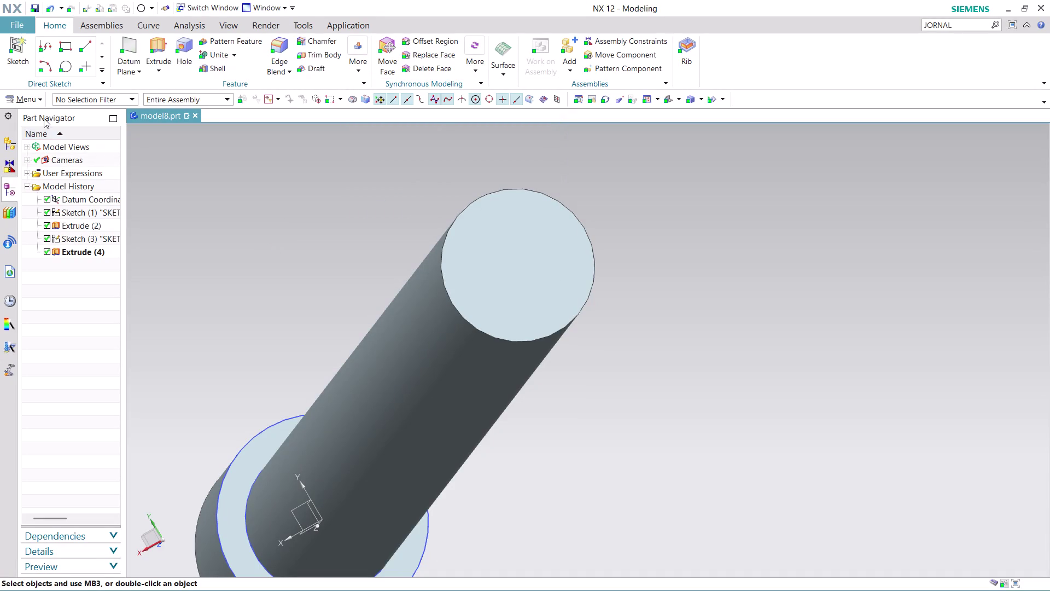
click(36, 101)
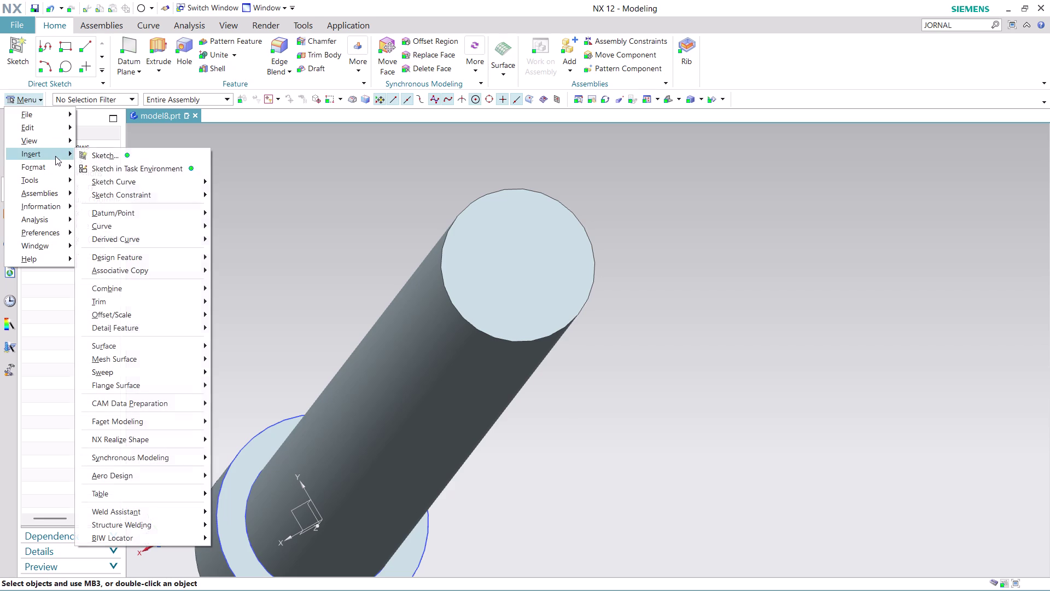
Create a sketch on the shank's end face with its origin at 0, 0, 0.
click(165, 162)
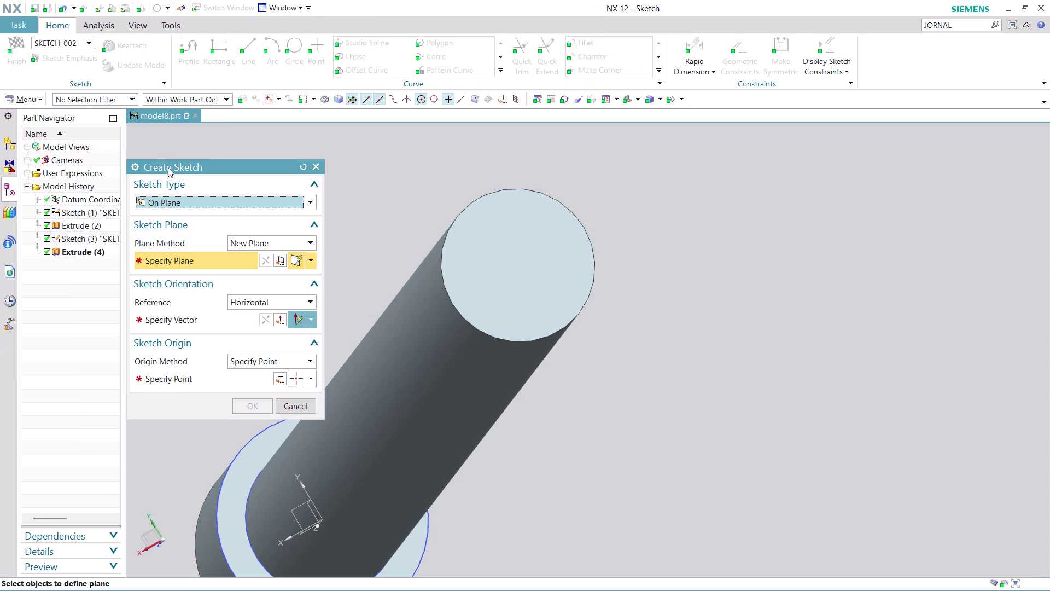
click(537, 288)
click(604, 300)
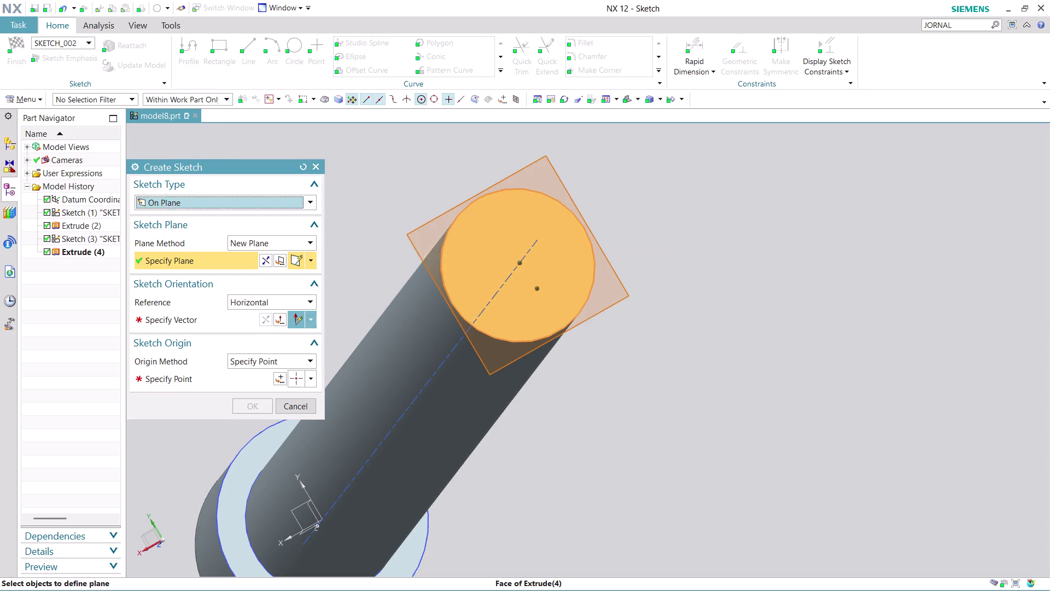
click(215, 319)
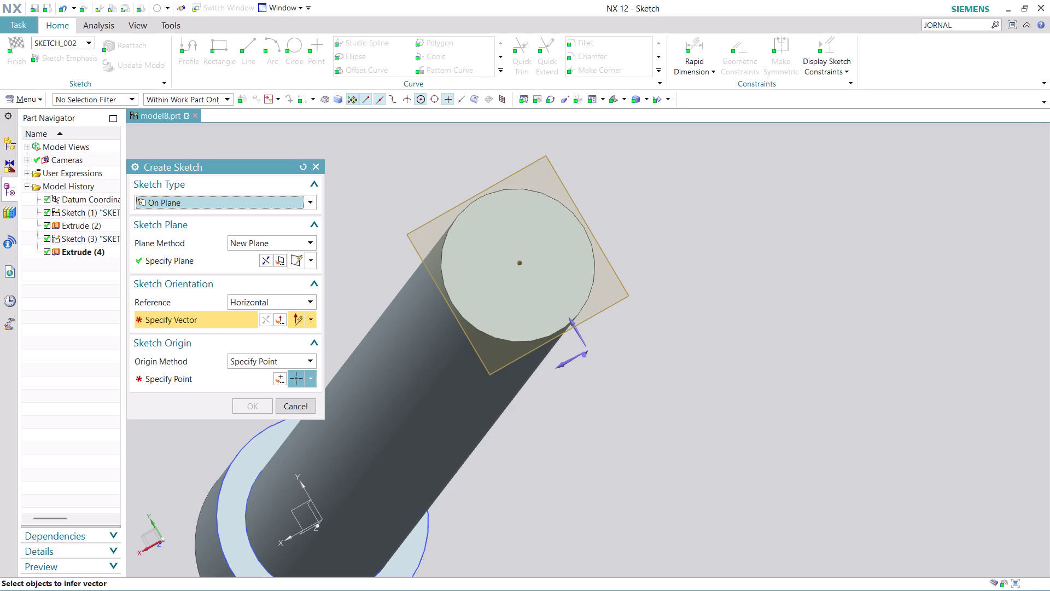
click(579, 328)
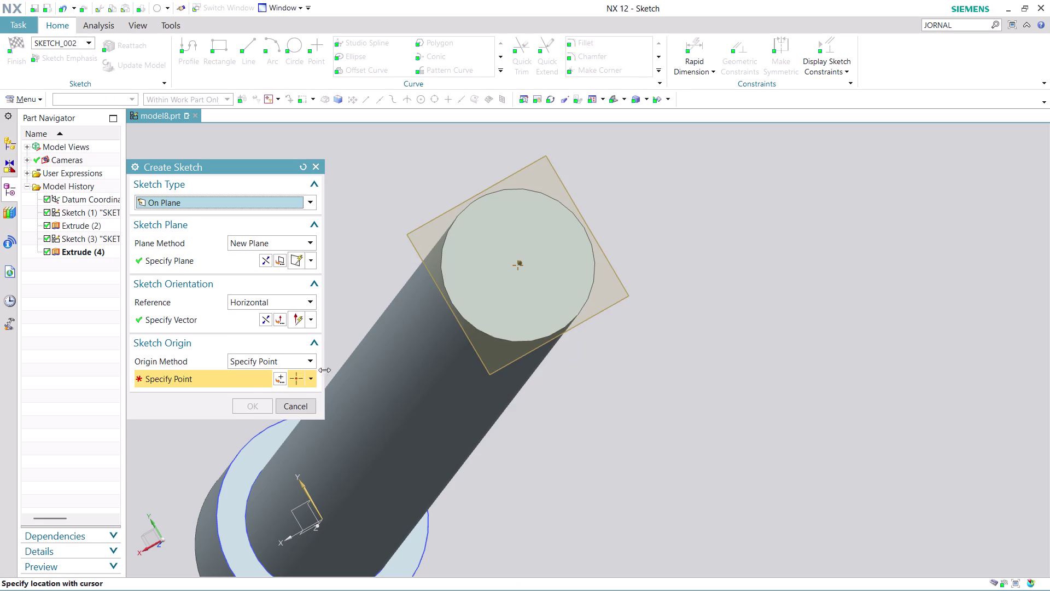
click(282, 373)
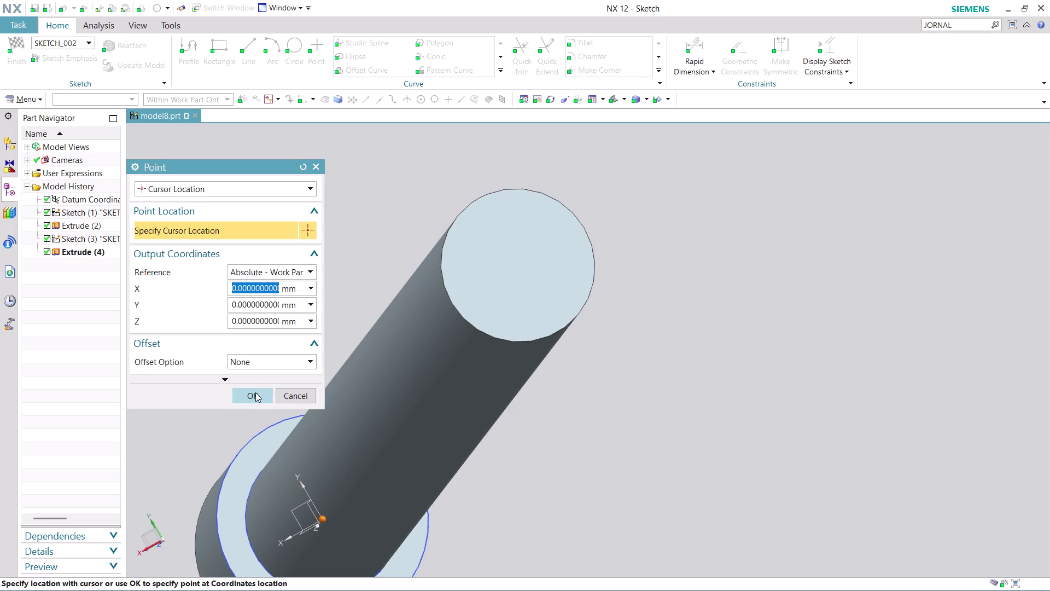
click(256, 392)
click(255, 405)
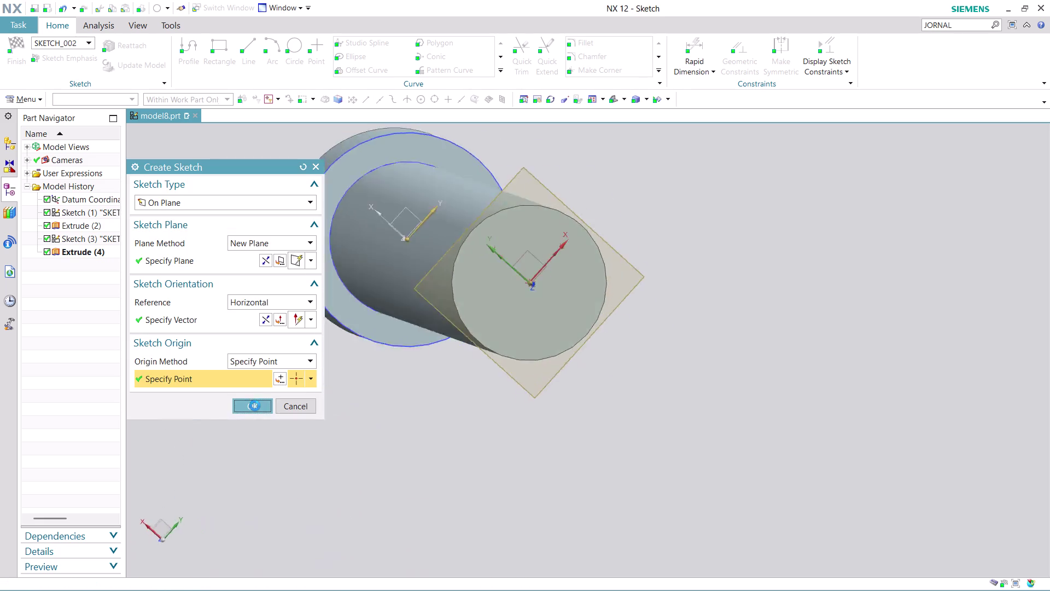
Project the shank's circular edge into the sketch and finish the sketch.
scroll(up, 3)
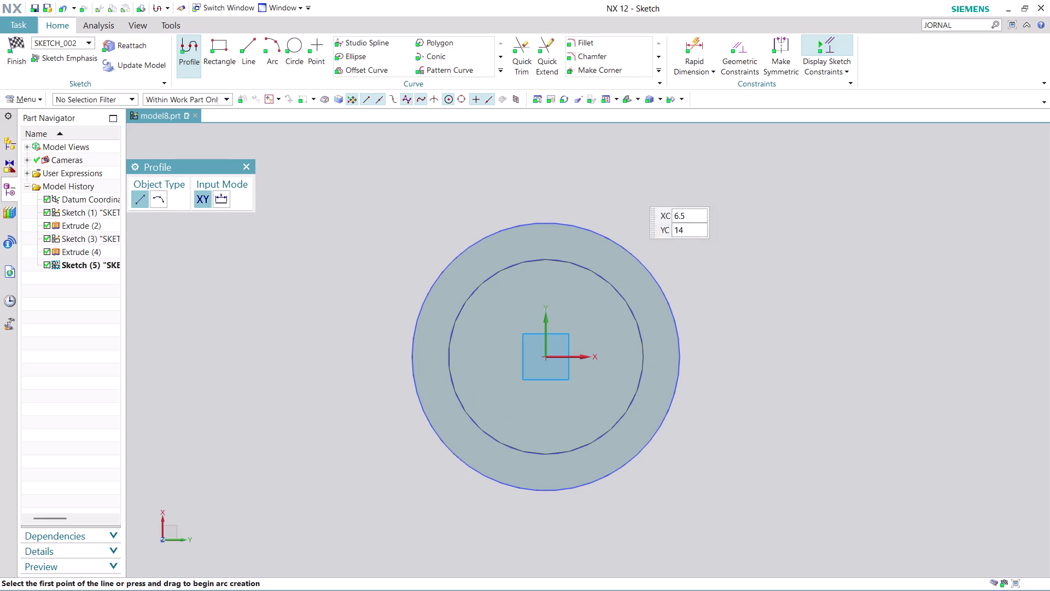
click(501, 67)
click(461, 98)
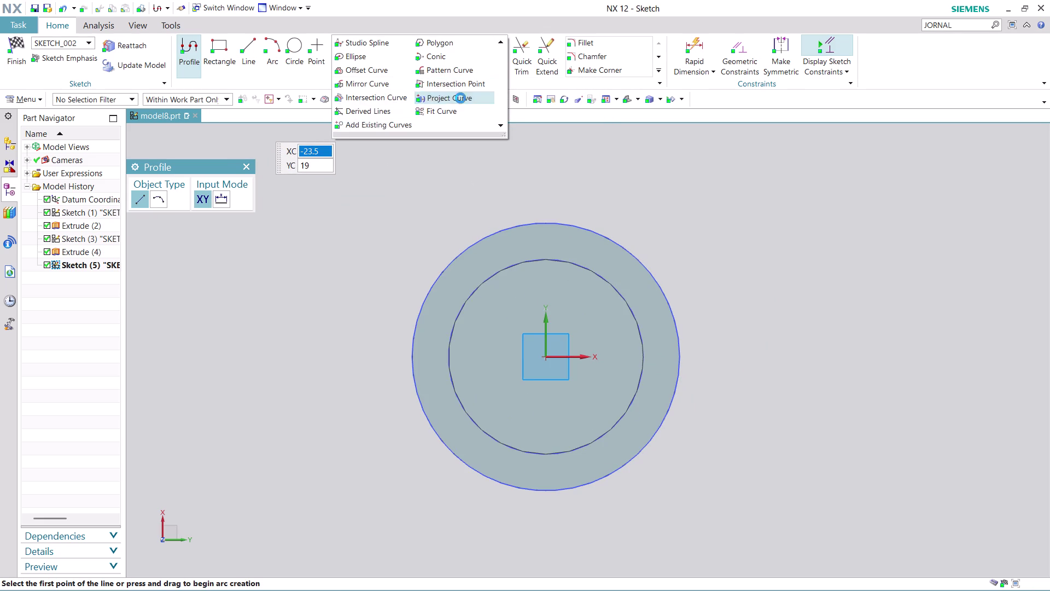
click(547, 260)
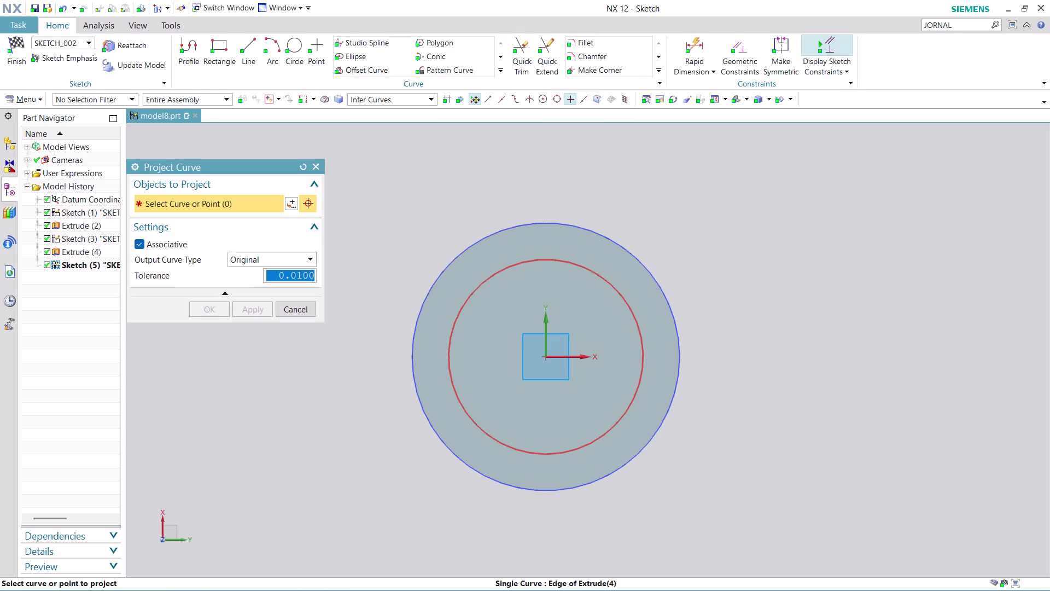
click(247, 309)
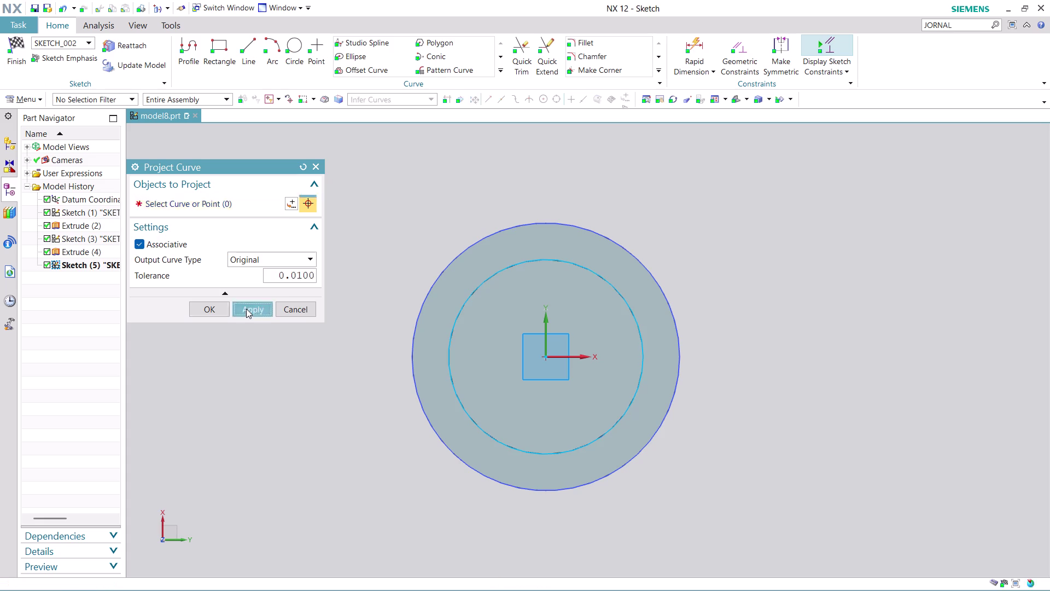
click(295, 307)
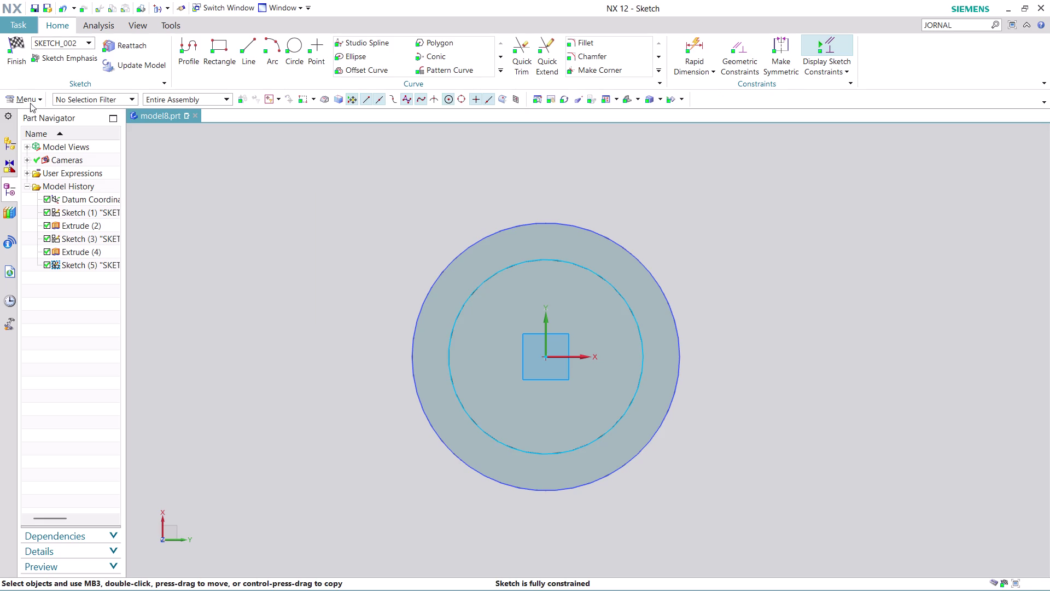
click(19, 70)
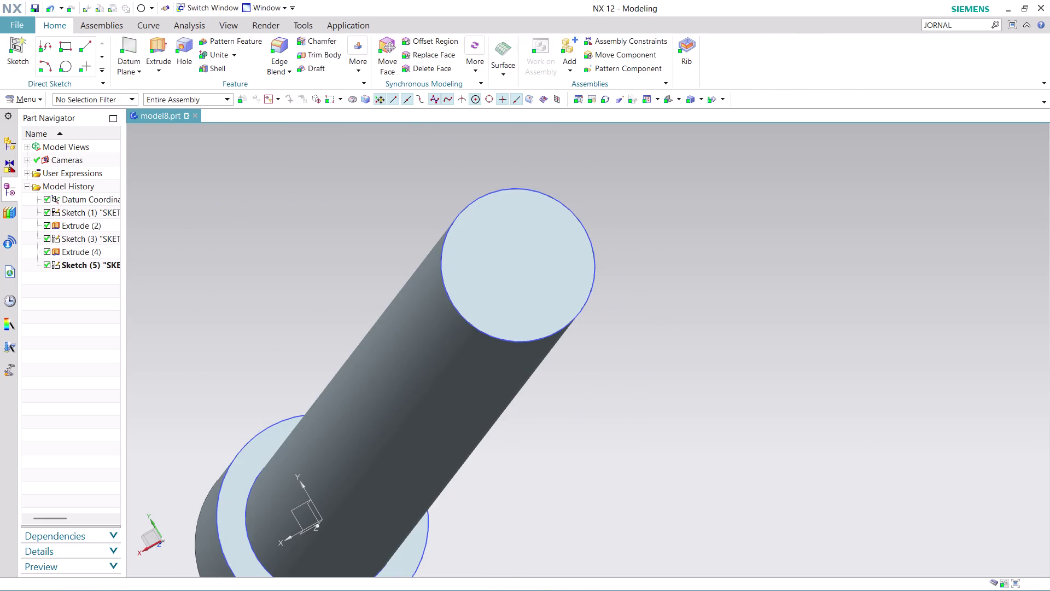
Extrude the projected circle 8 mm as Extrude (6), picking it with Single Curve.
click(151, 41)
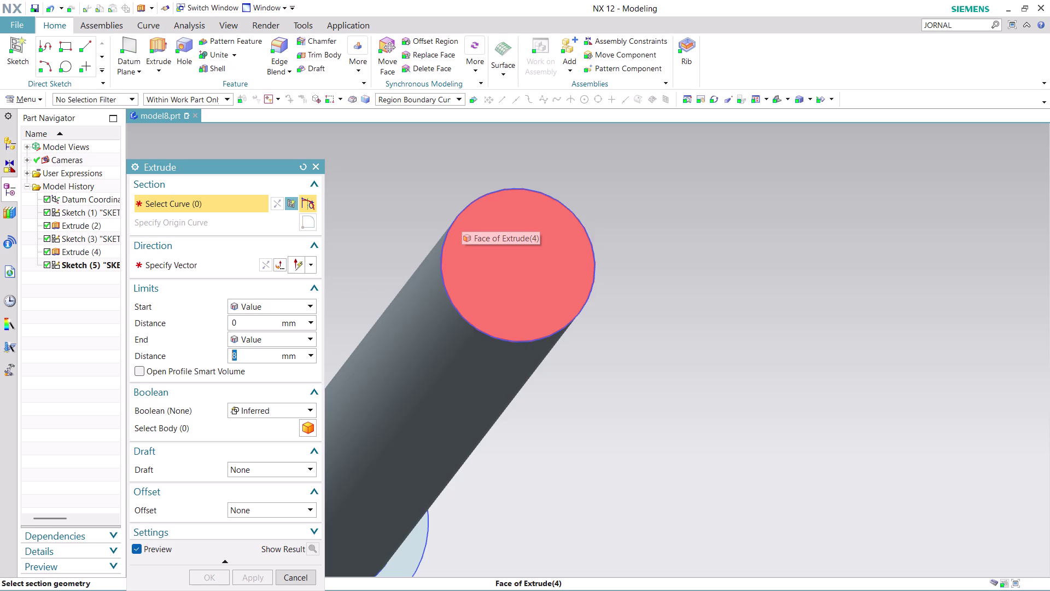
scroll(up, 3)
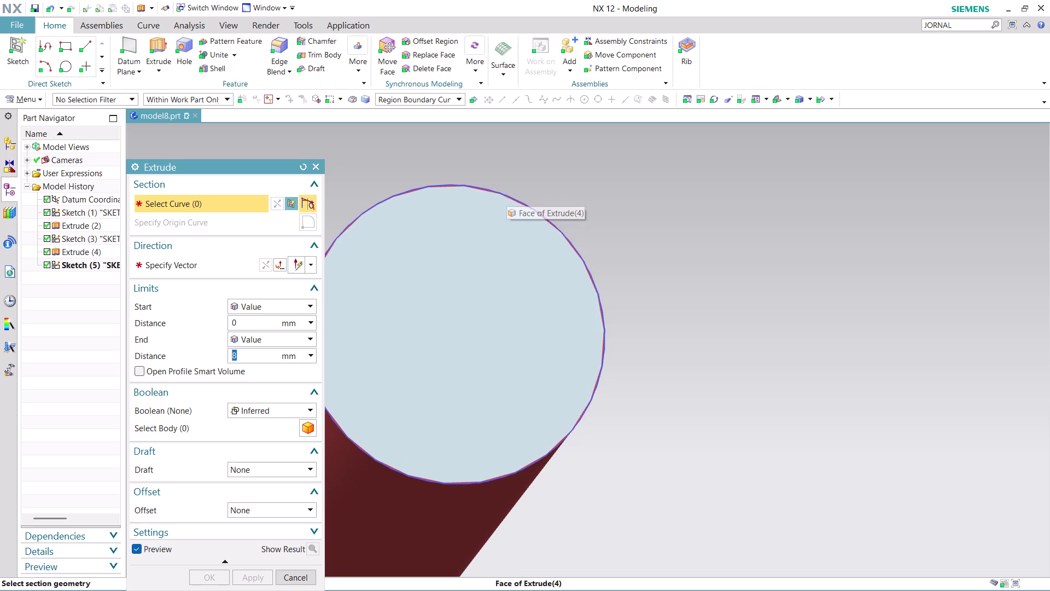
click(457, 100)
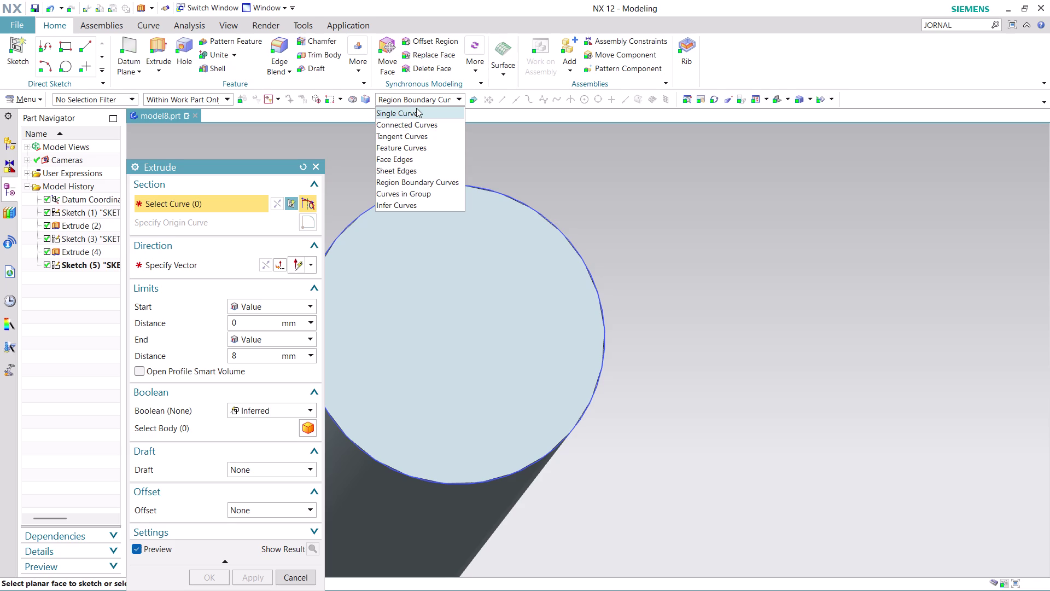
click(417, 107)
click(444, 179)
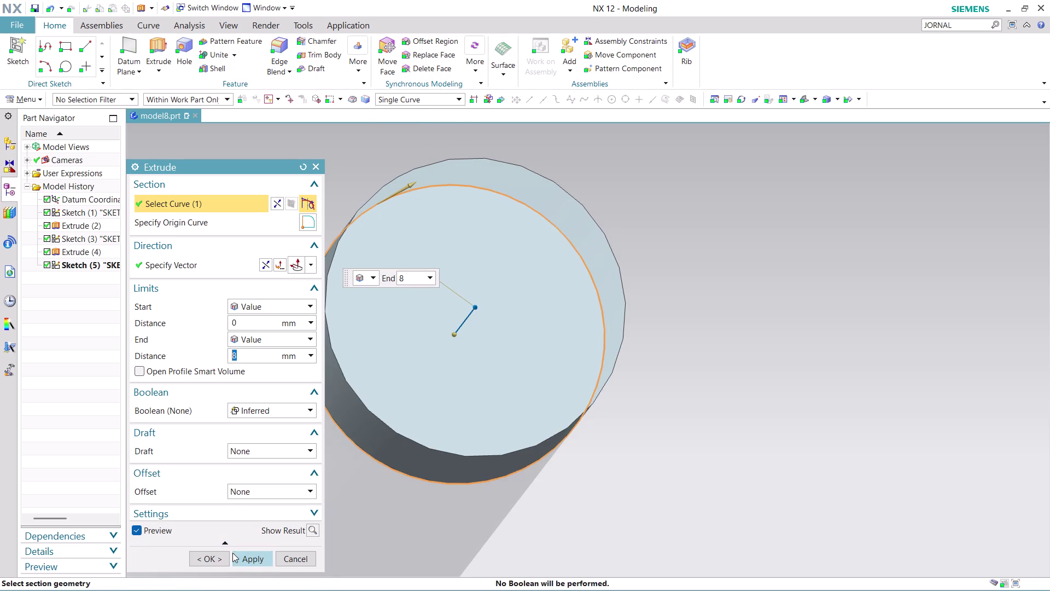
click(255, 560)
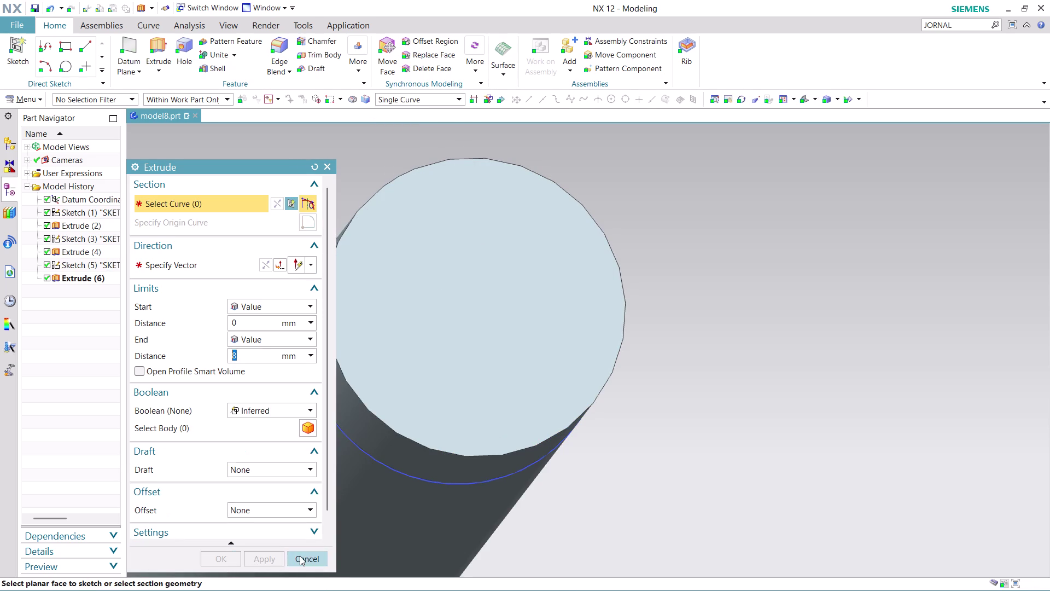
click(300, 555)
scroll(down, 3)
Hide Sketch (5) from the Part Navigator, leaving the bolt and its 8 mm end stub.
middle_drag(661, 341, 688, 334)
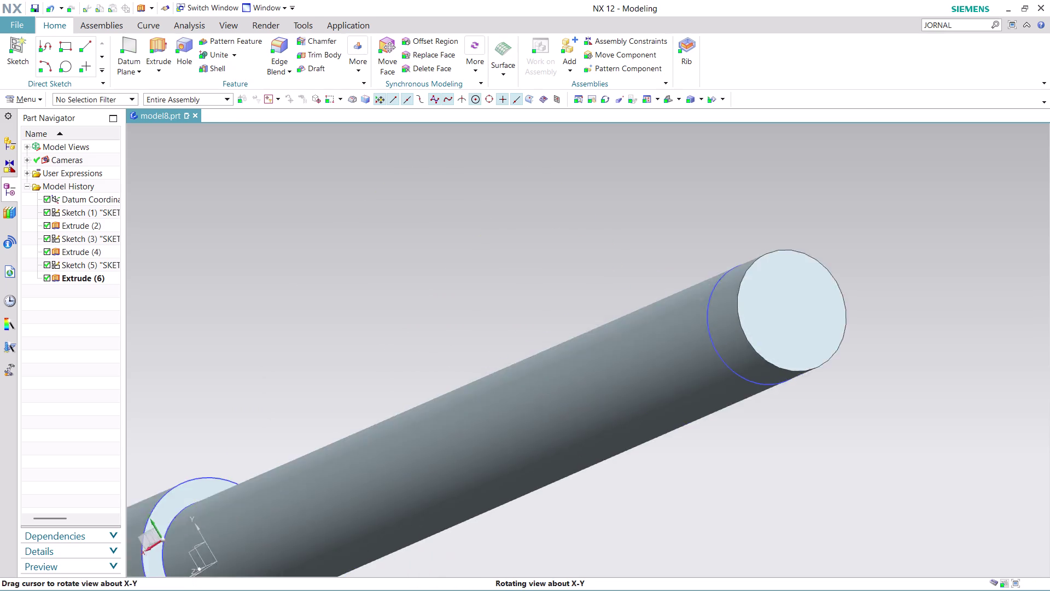
middle_drag(688, 334, 708, 325)
middle_click(710, 324)
scroll(down, 3)
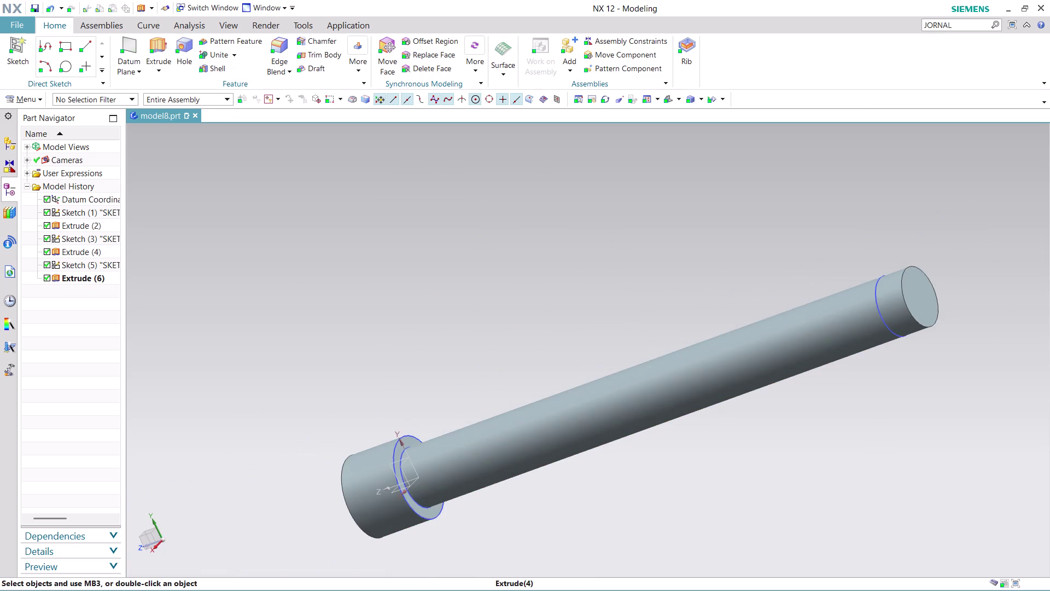
scroll(up, 3)
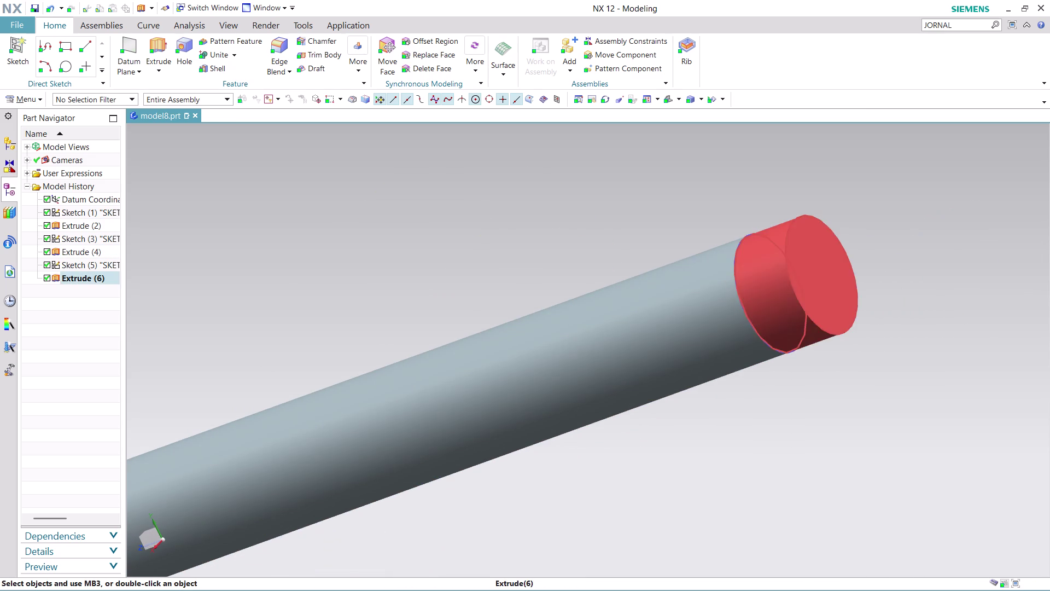
right_click(735, 291)
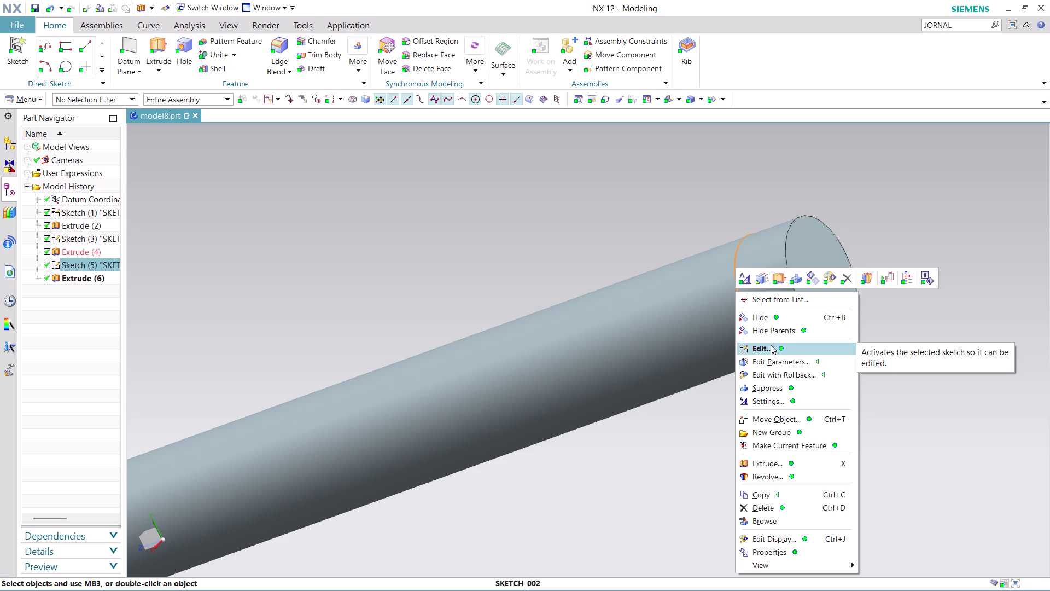
click(773, 316)
scroll(down, 3)
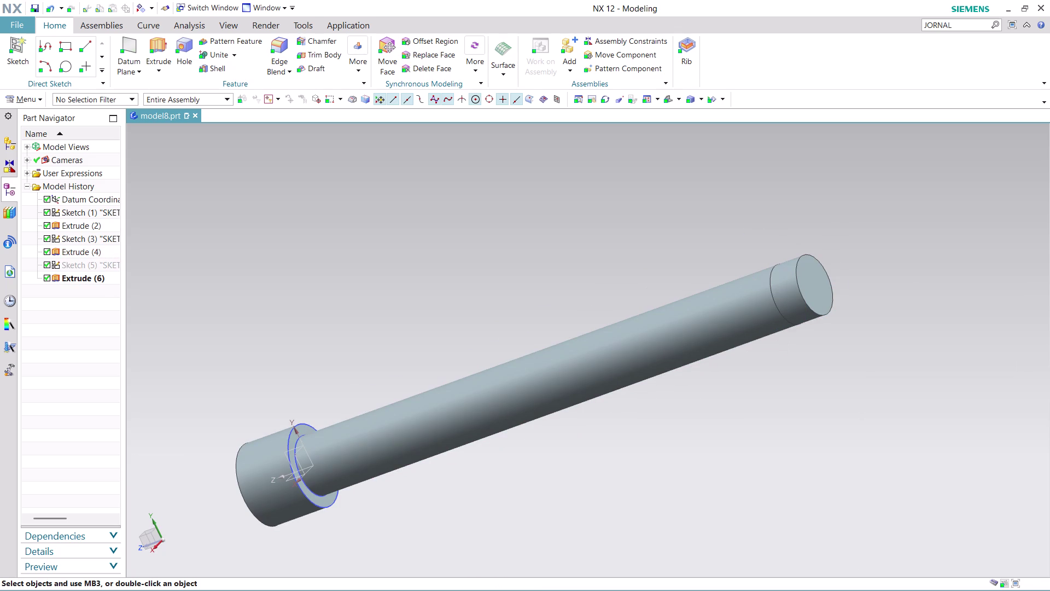
click(356, 69)
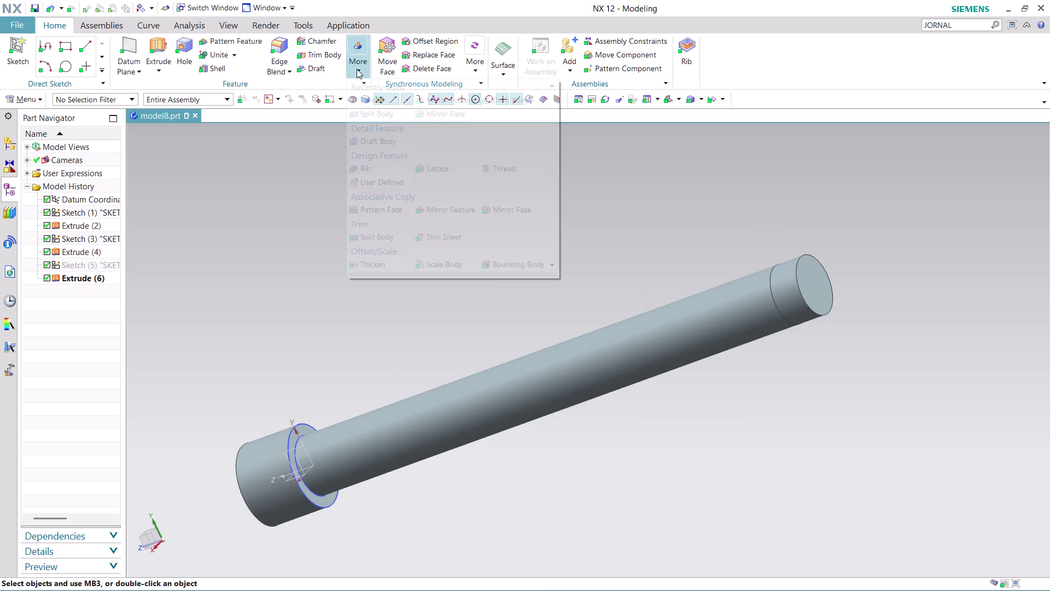
Try a detailed thread on the shank's cylindrical face, then undo it.
click(495, 175)
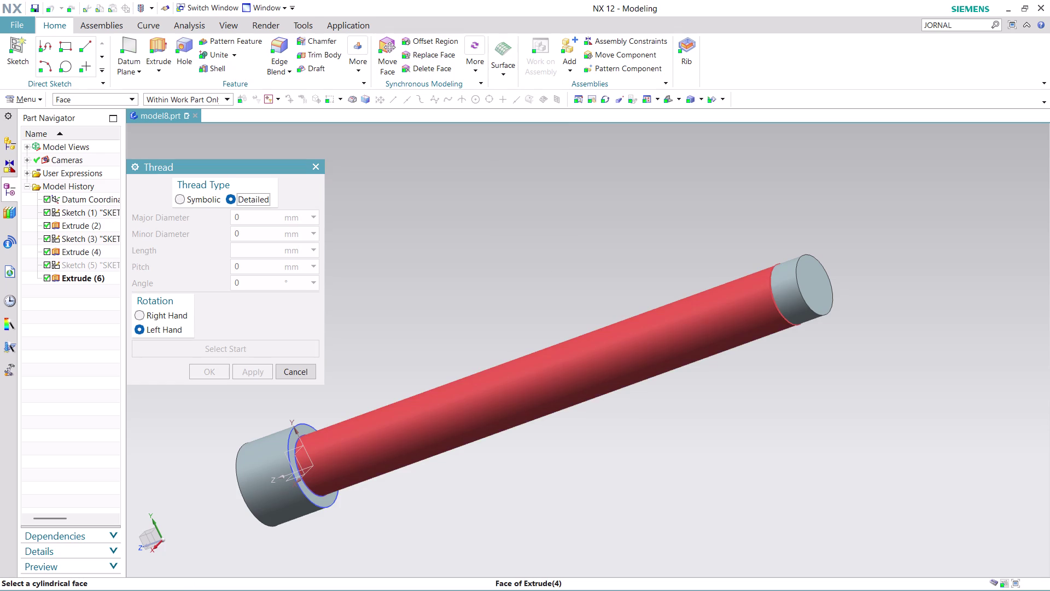
click(683, 306)
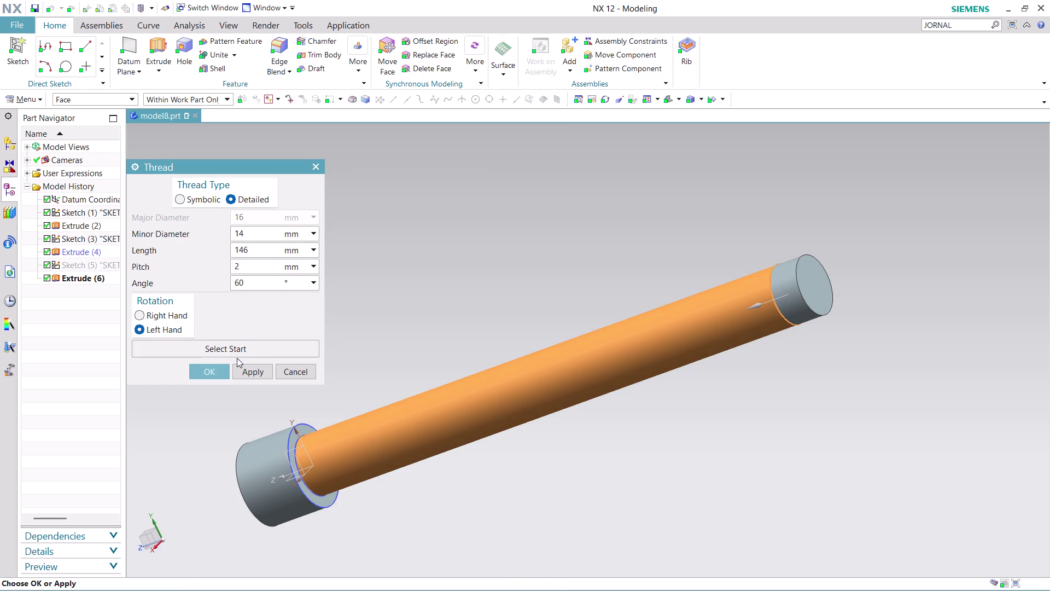
click(248, 369)
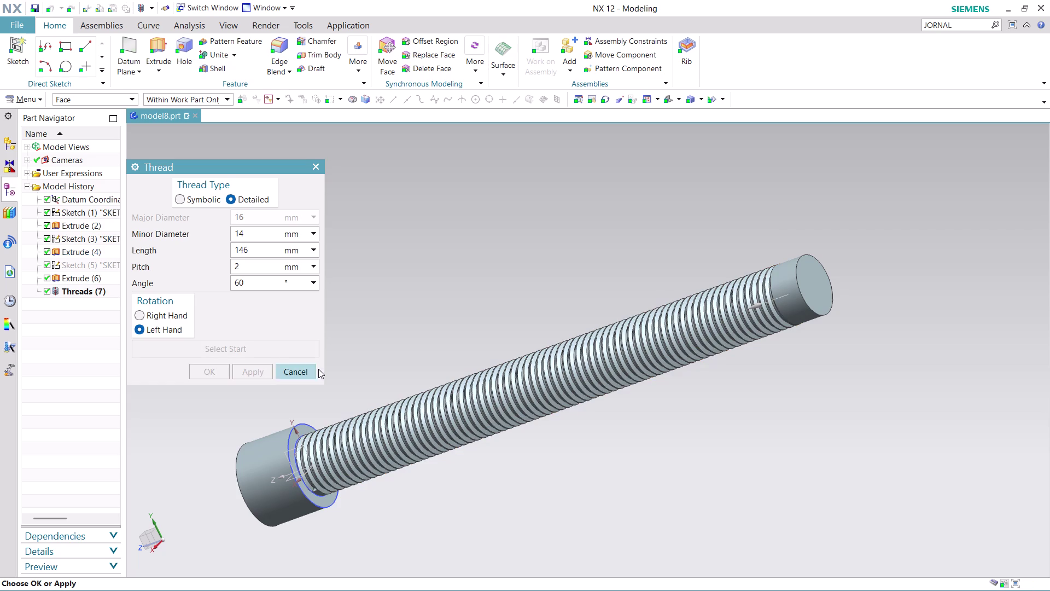
scroll(down, 3)
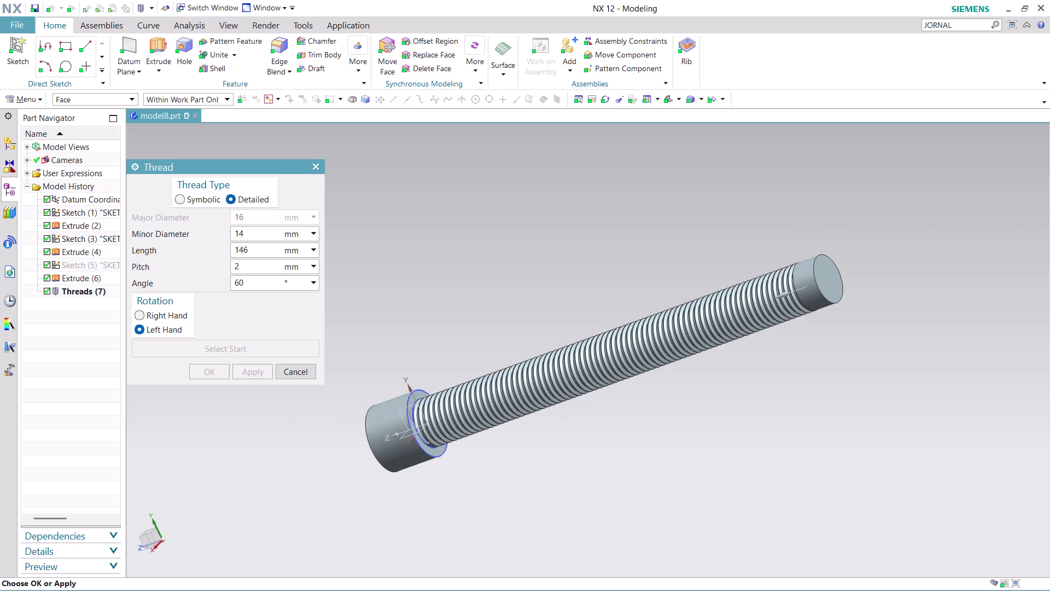
key(ctrl+z)
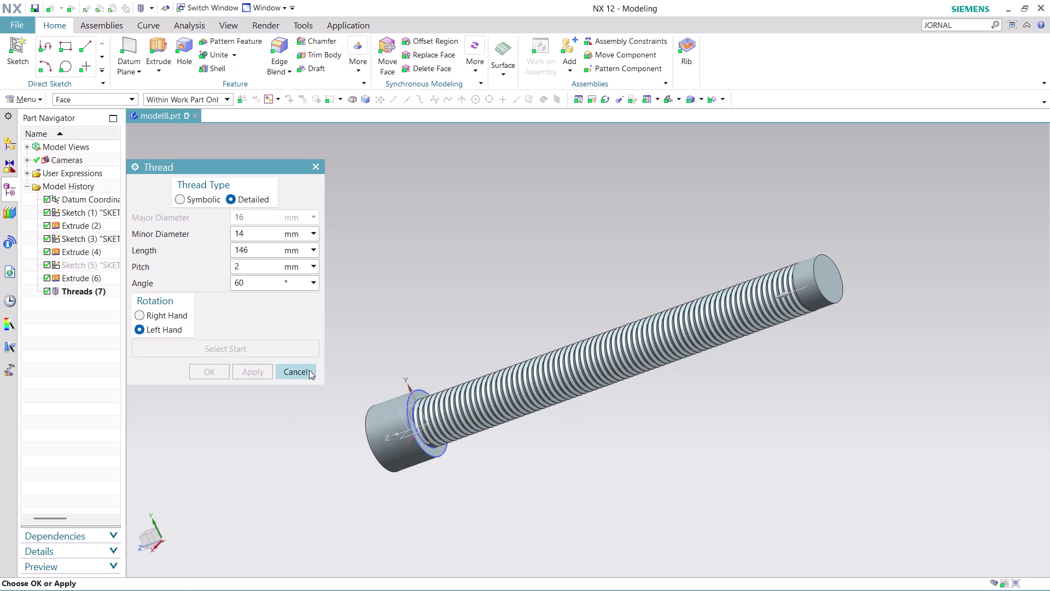
click(309, 369)
key(ctrl+z)
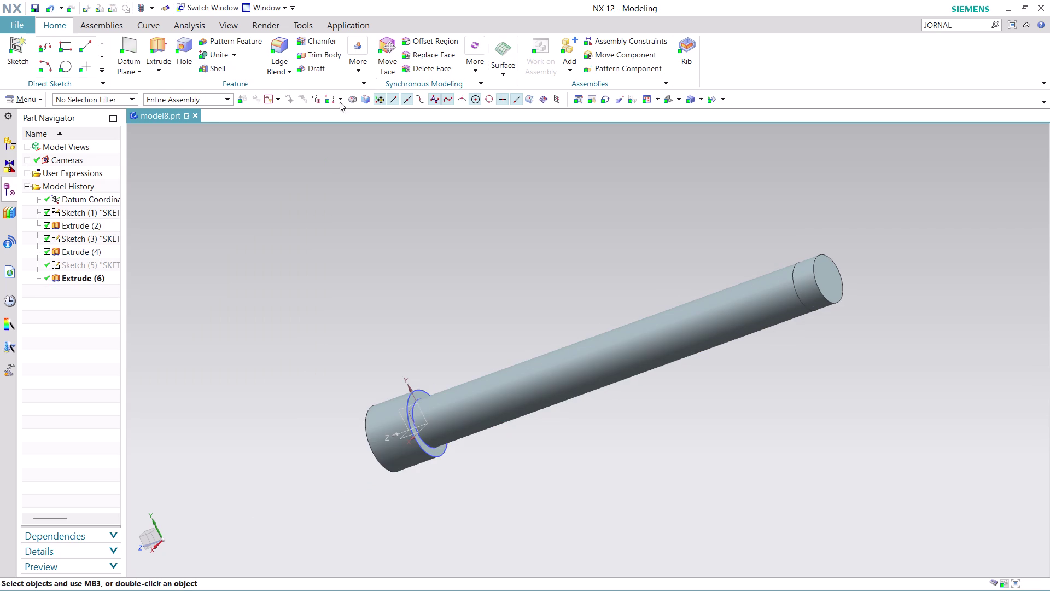
Recreate the detailed shank thread at 34 mm length, giving Threads (7).
click(359, 66)
click(513, 165)
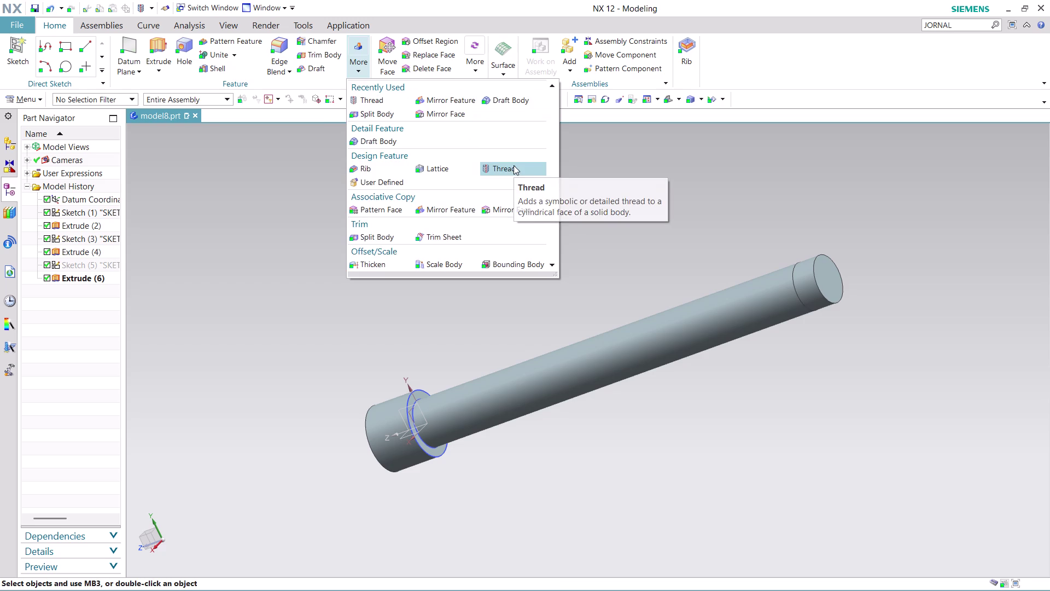
click(717, 301)
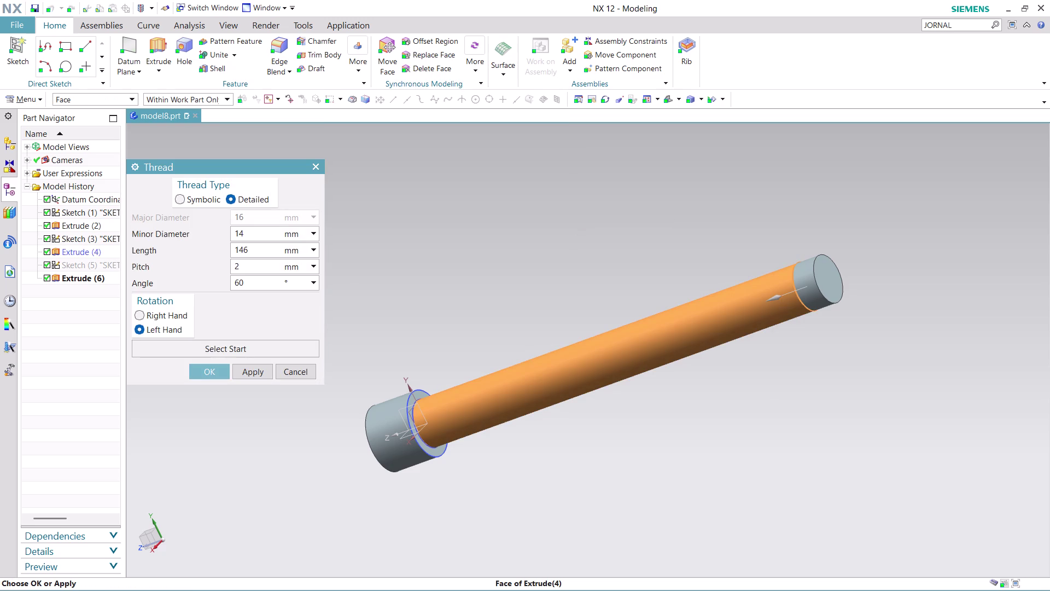
double_click(259, 254)
text(3)
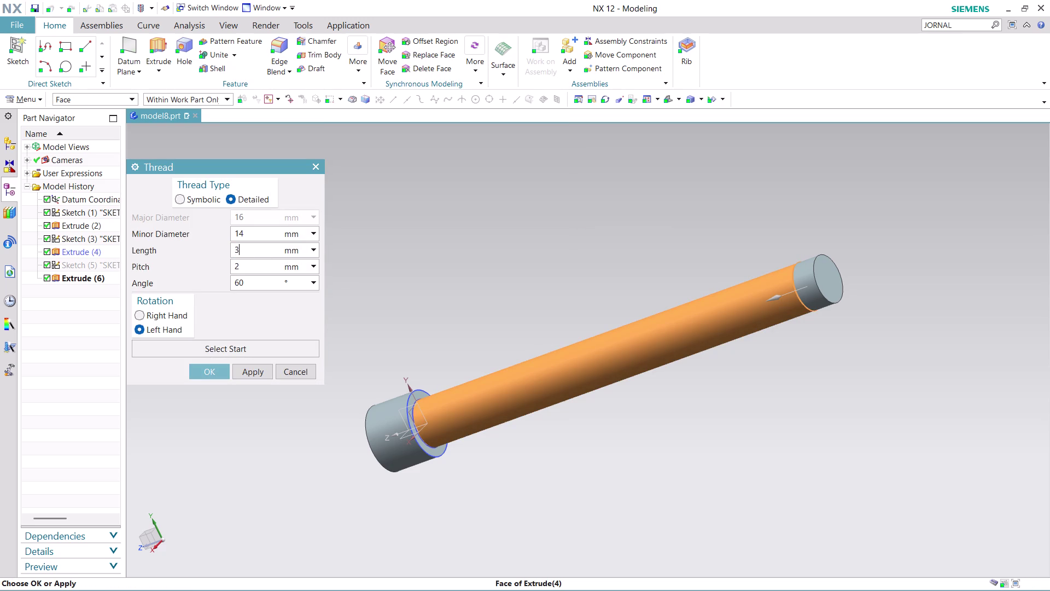
text(4)
click(258, 368)
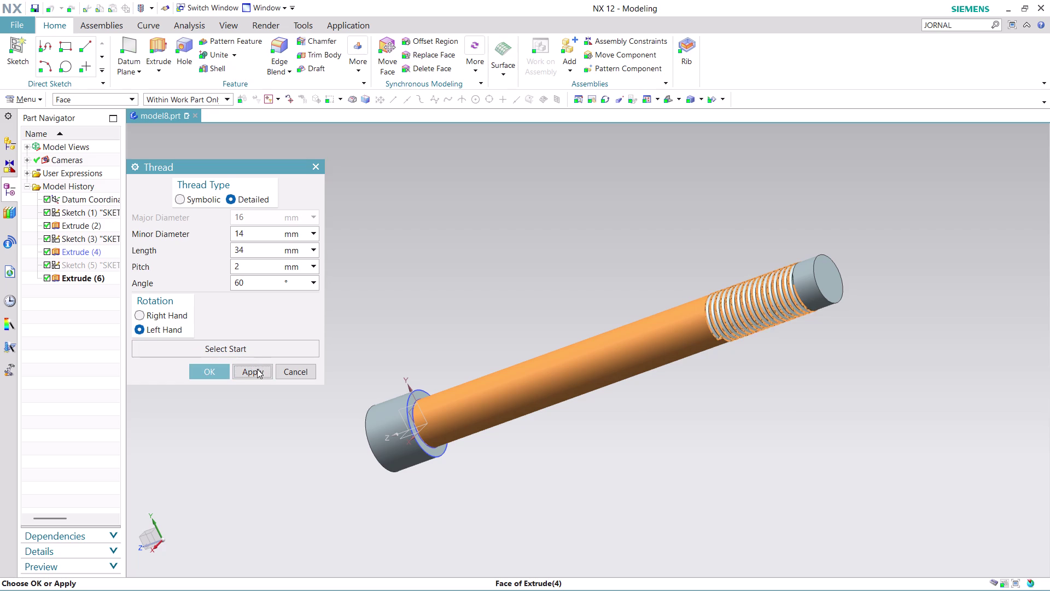
click(302, 374)
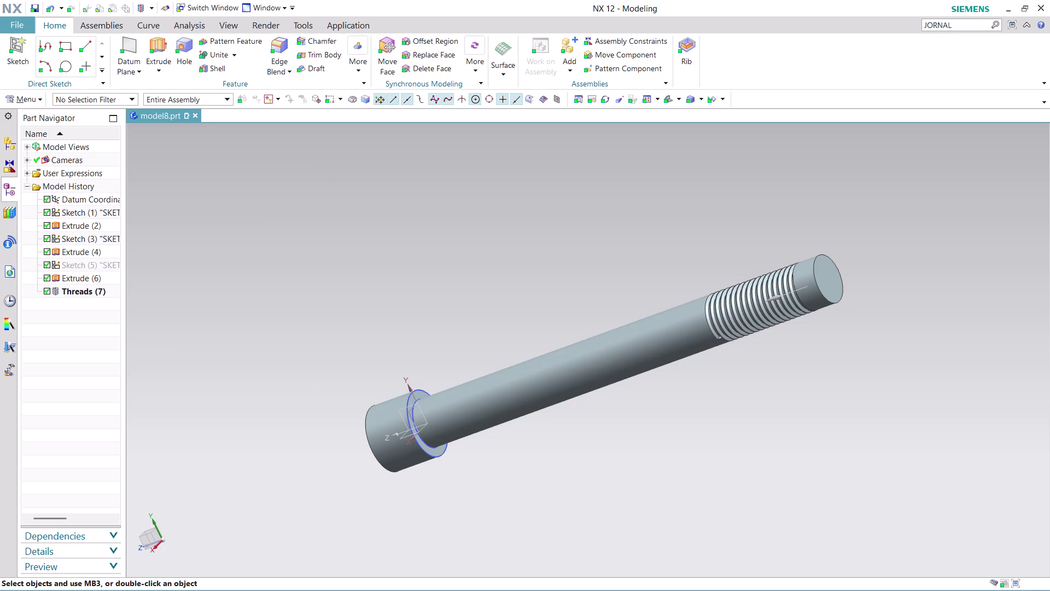
Unite the main bolt body (target) with the Extrude (6) end piece as Unite (8).
scroll(down, 3)
scroll(up, 3)
middle_drag(755, 296, 776, 315)
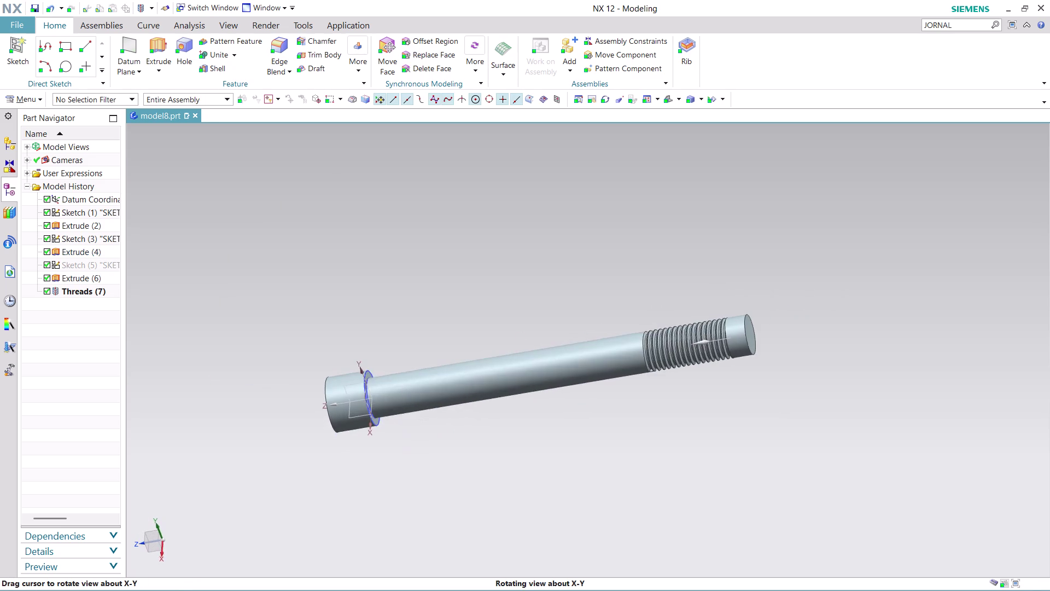
middle_drag(777, 315, 786, 325)
middle_click(785, 325)
scroll(up, 3)
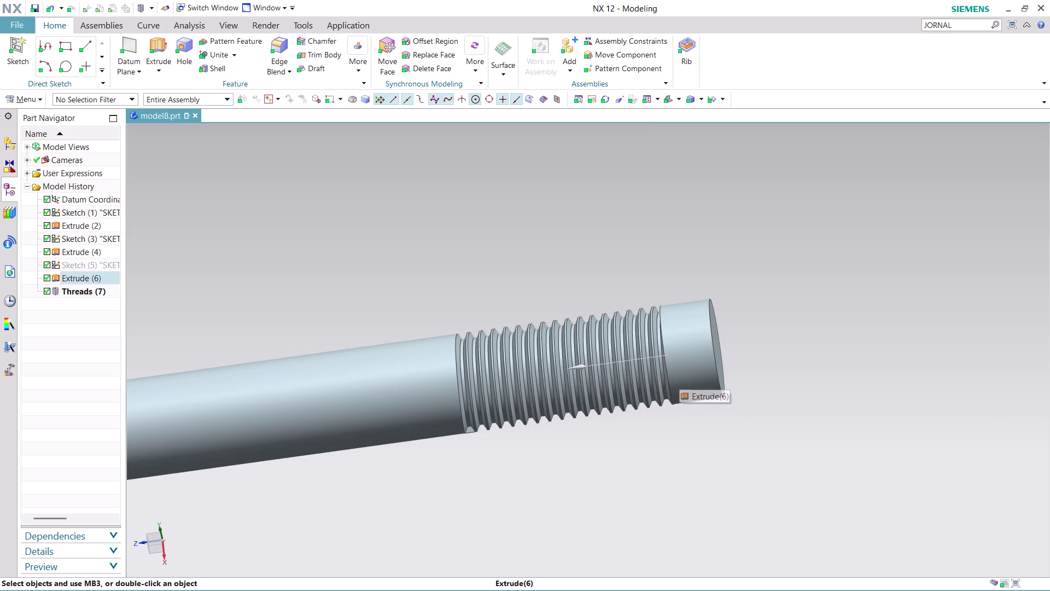
click(220, 57)
click(342, 393)
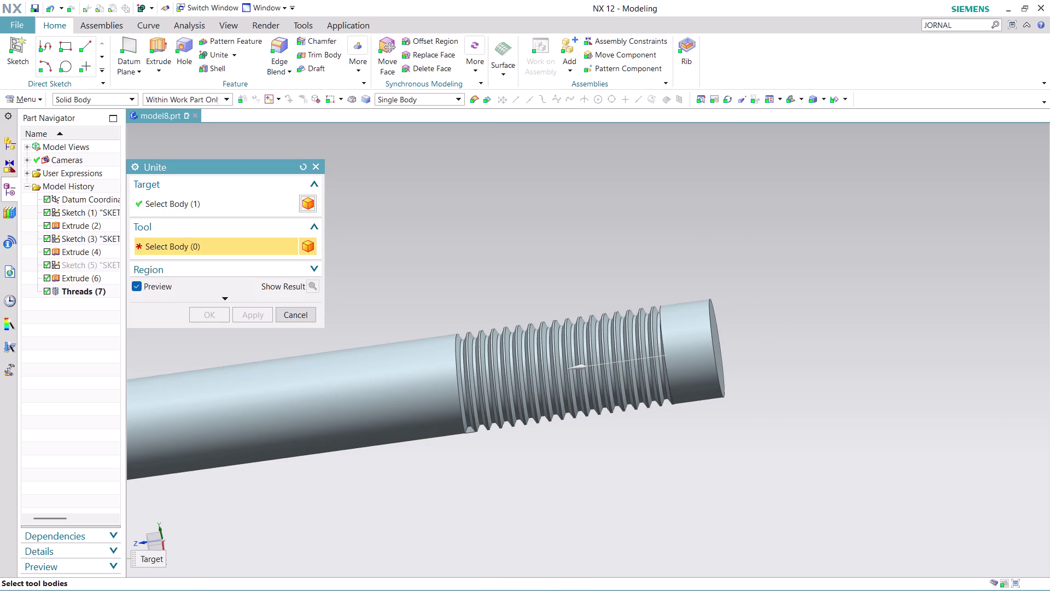
click(710, 355)
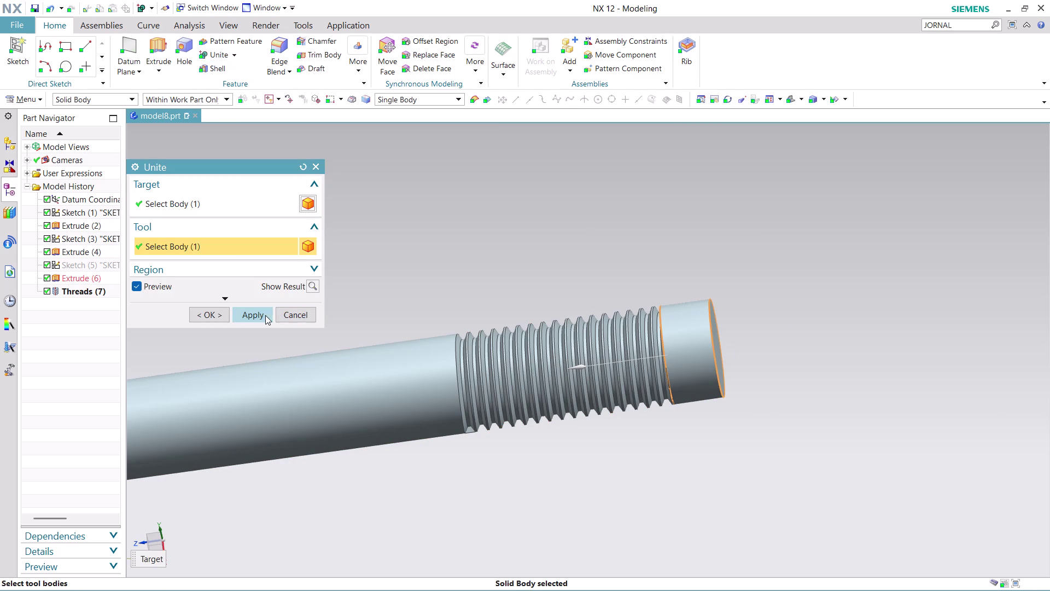
click(264, 315)
click(292, 311)
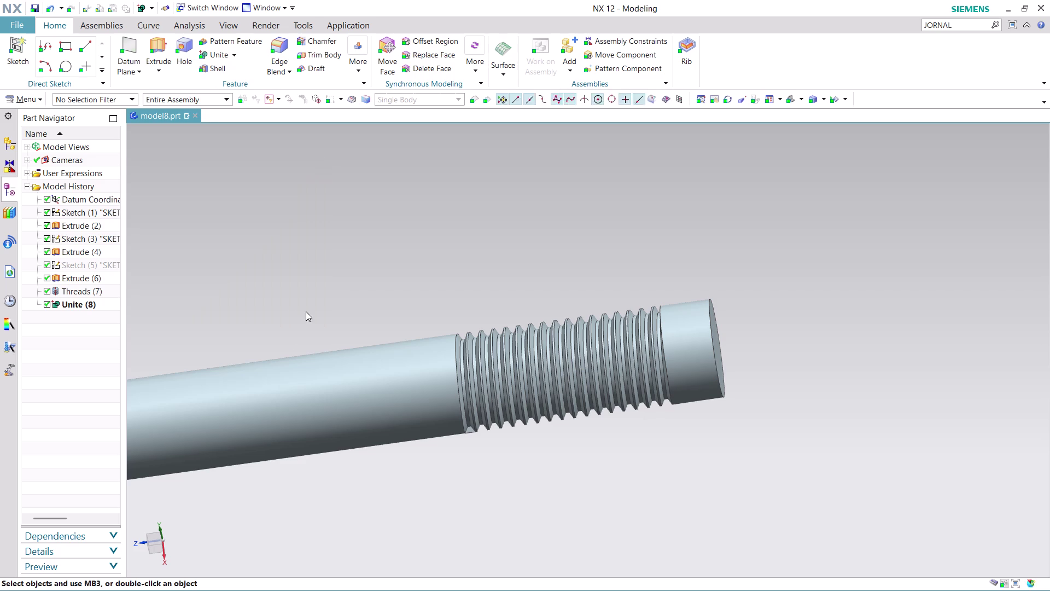
scroll(down, 3)
middle_drag(818, 348, 737, 364)
scroll(up, 3)
scroll(up, 3)
middle_drag(453, 273, 464, 296)
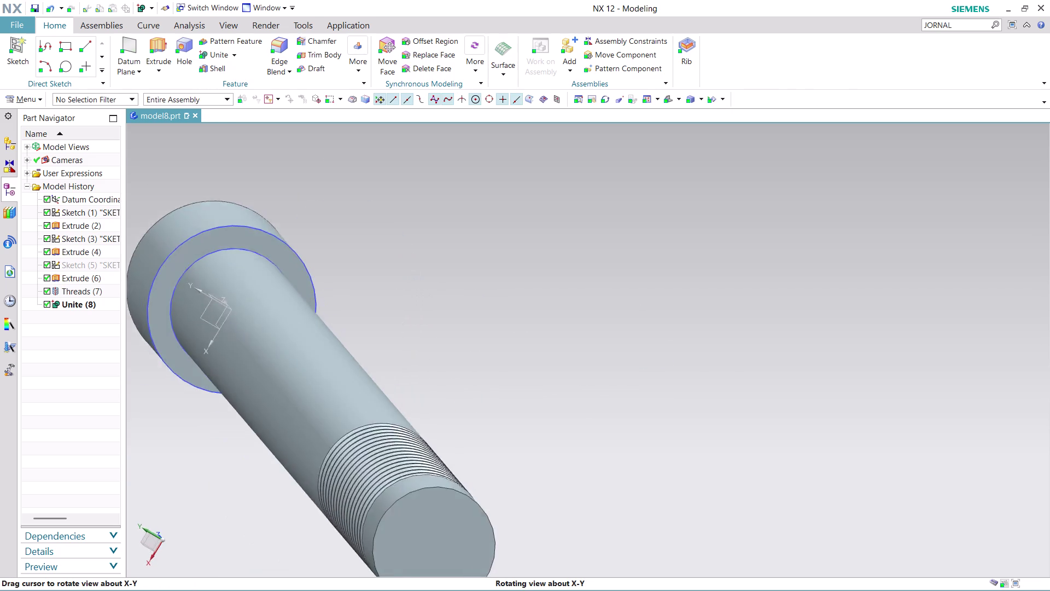
middle_drag(464, 296, 584, 285)
scroll(down, 3)
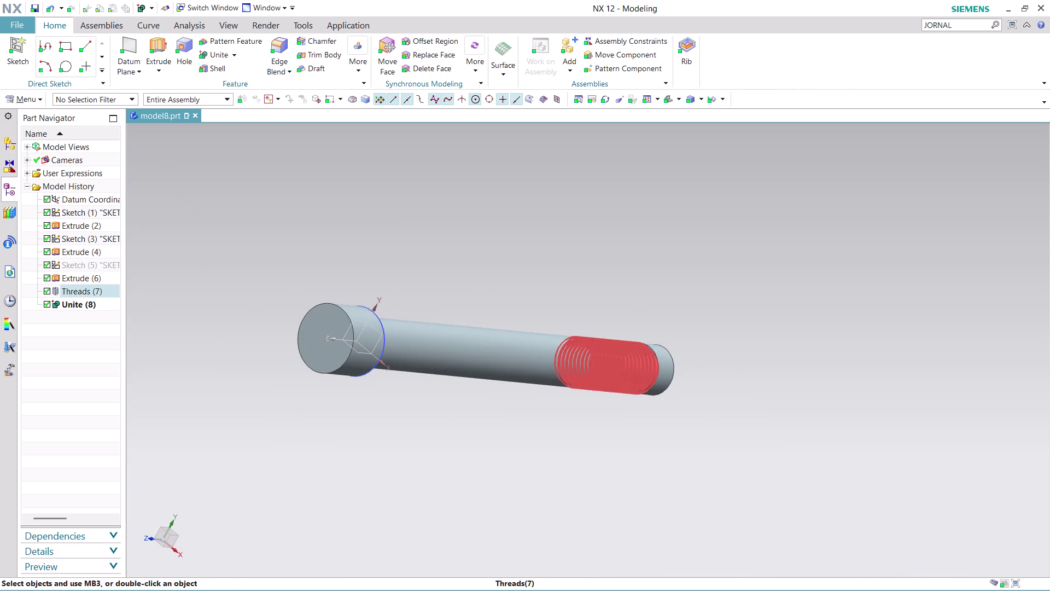
scroll(down, 3)
middle_drag(652, 420, 565, 403)
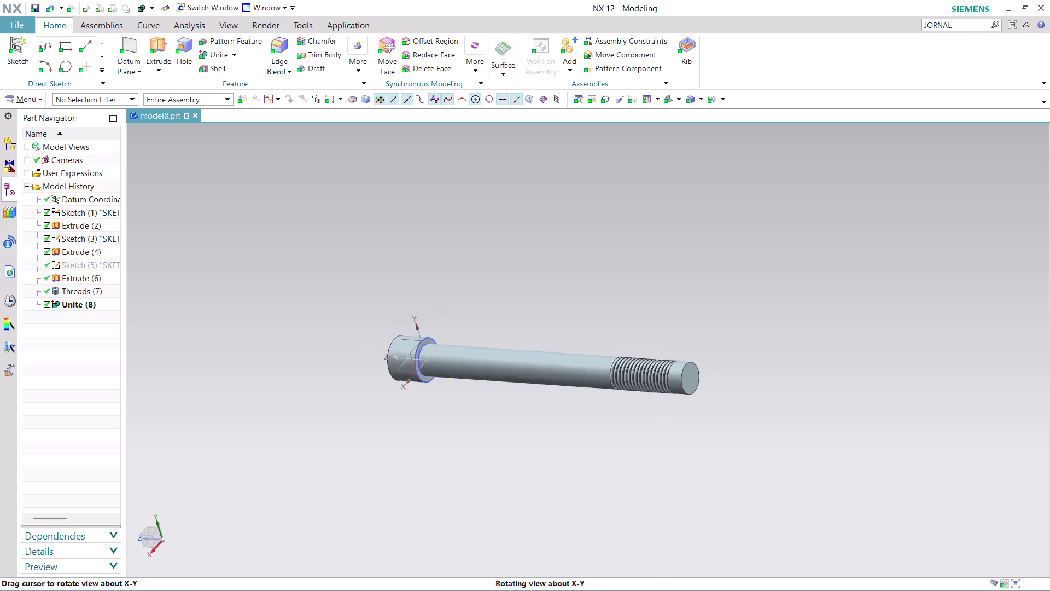
middle_drag(565, 403, 552, 397)
middle_click(573, 390)
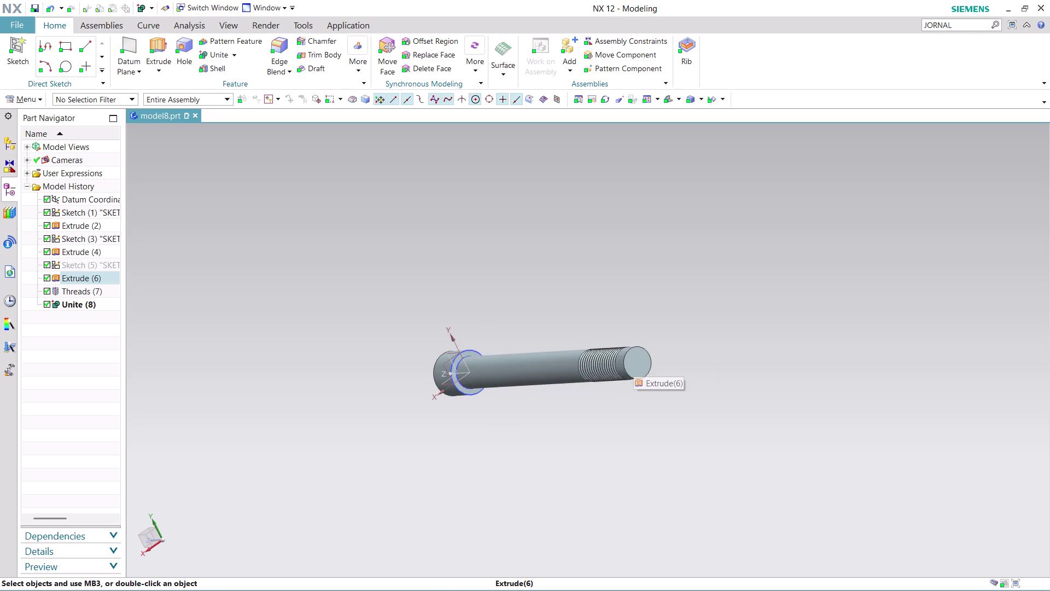
scroll(up, 3)
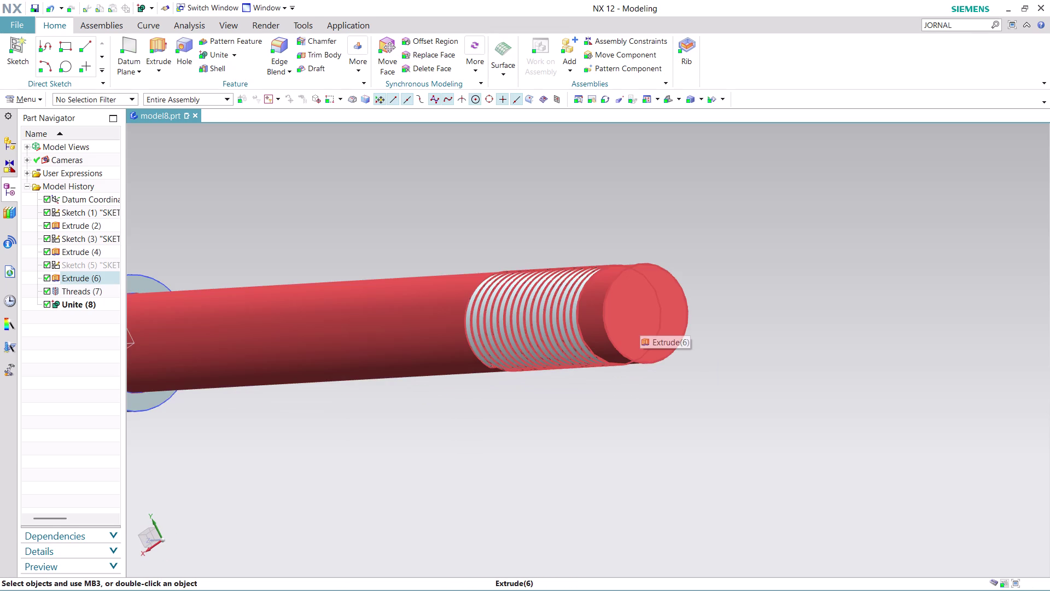
scroll(down, 3)
middle_drag(569, 411, 623, 425)
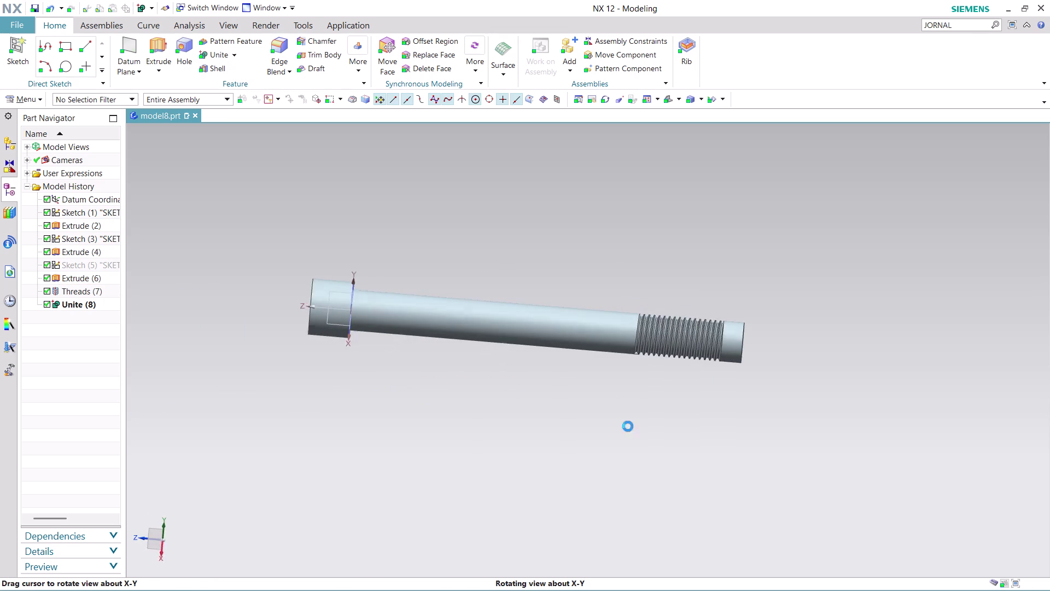
middle_drag(622, 426, 628, 426)
middle_click(629, 426)
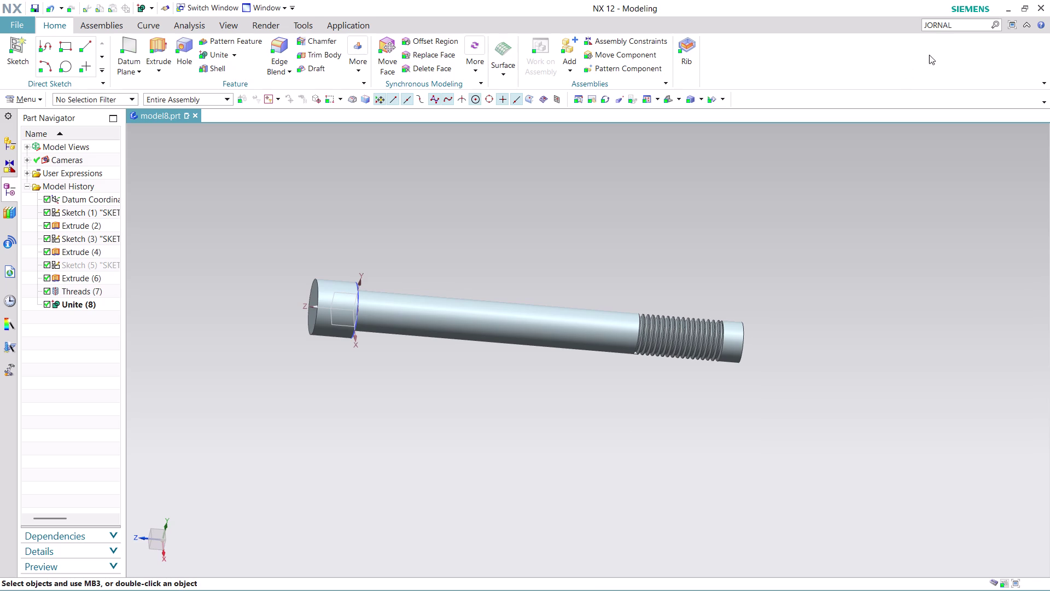
click(965, 21)
key(Return)
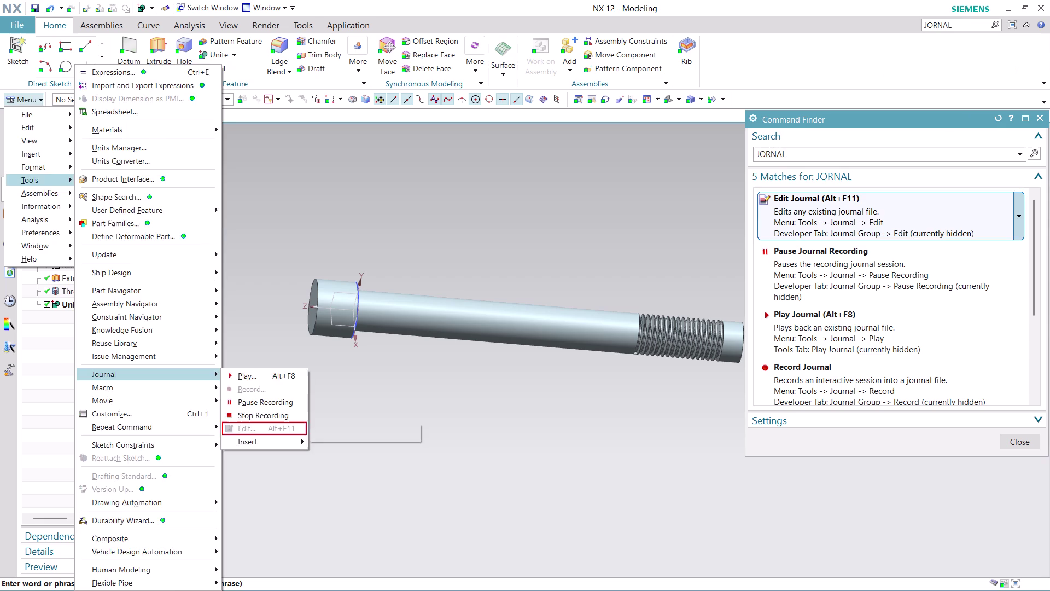
click(528, 218)
click(528, 218)
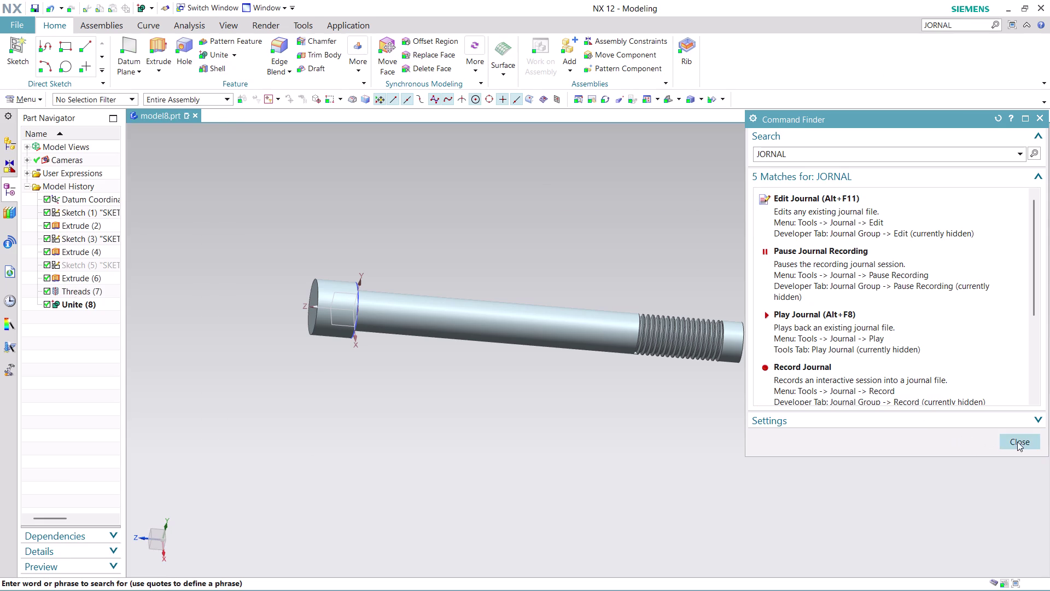
click(1028, 443)
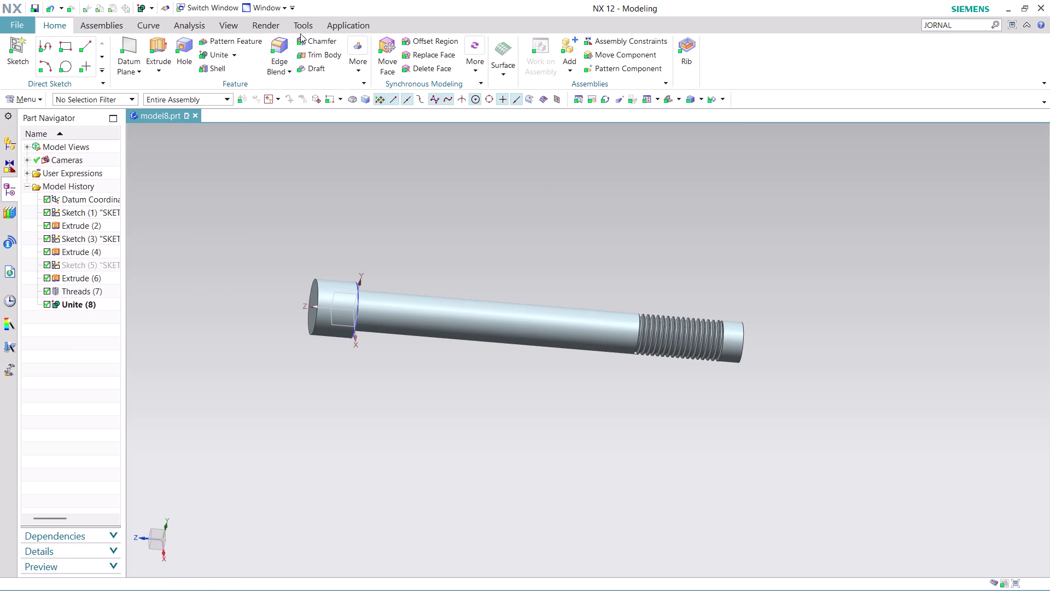
click(226, 25)
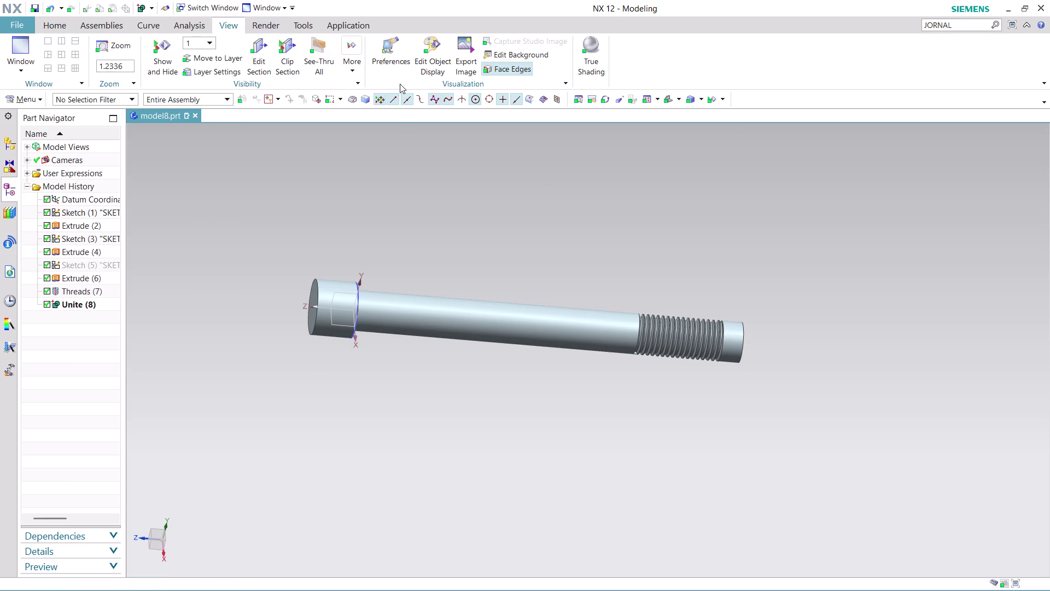
Recolour the bolt solid body Brown (colour 125) with Edit Object Display.
click(432, 53)
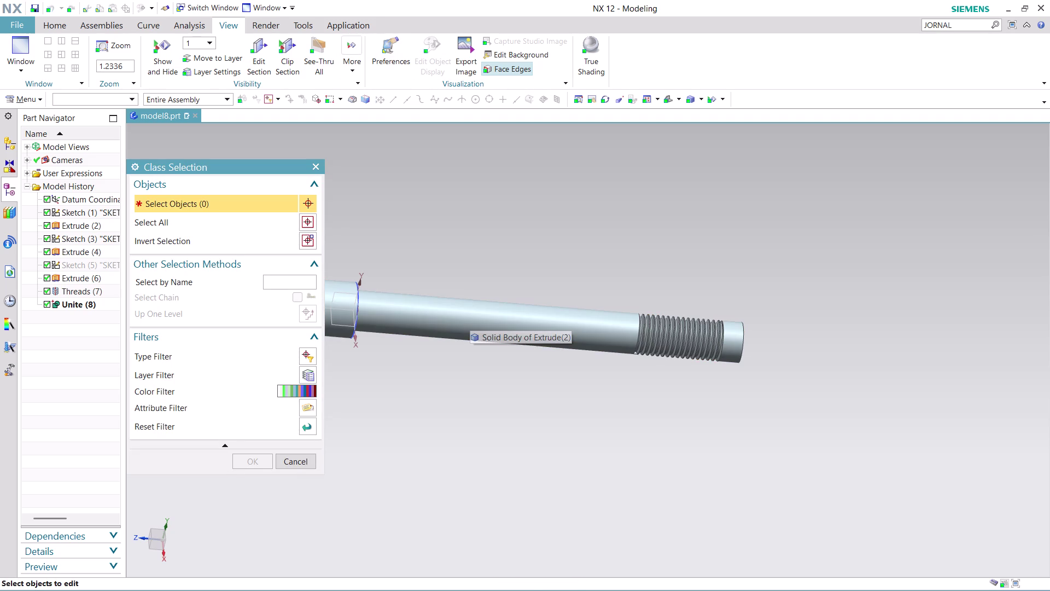
click(469, 305)
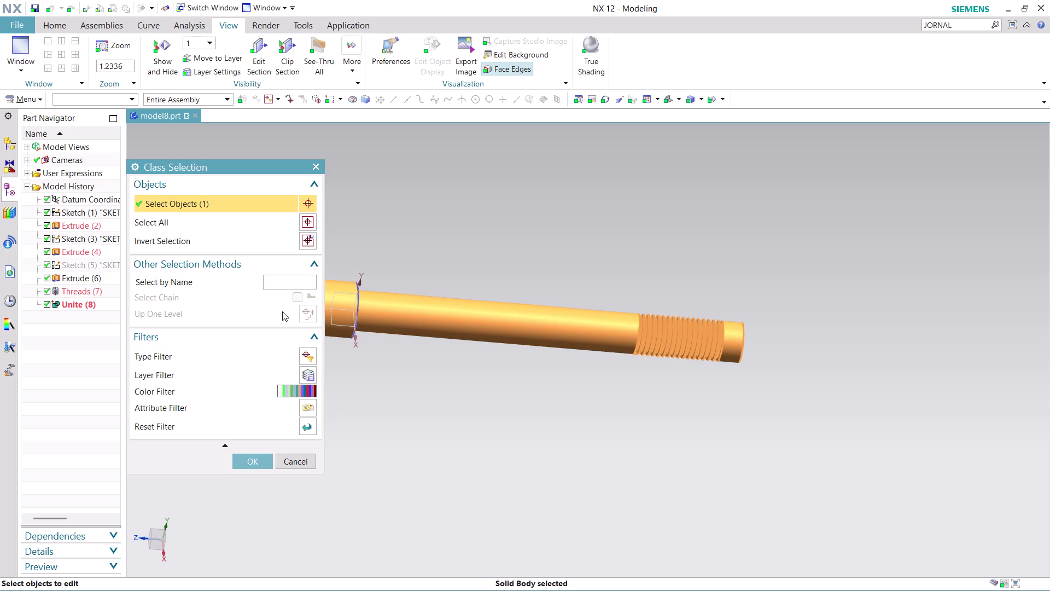
click(255, 468)
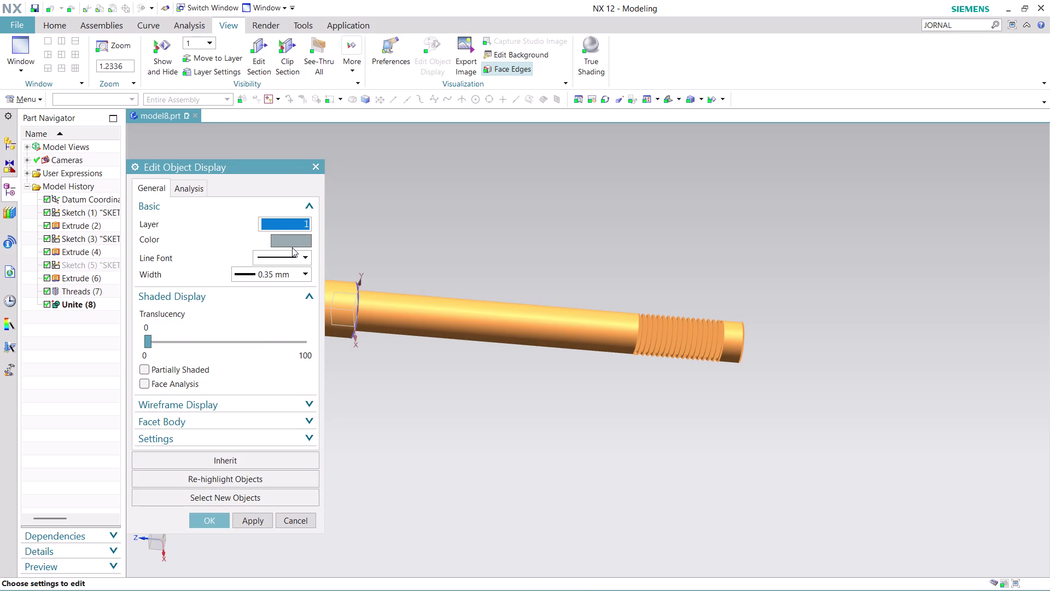
click(294, 242)
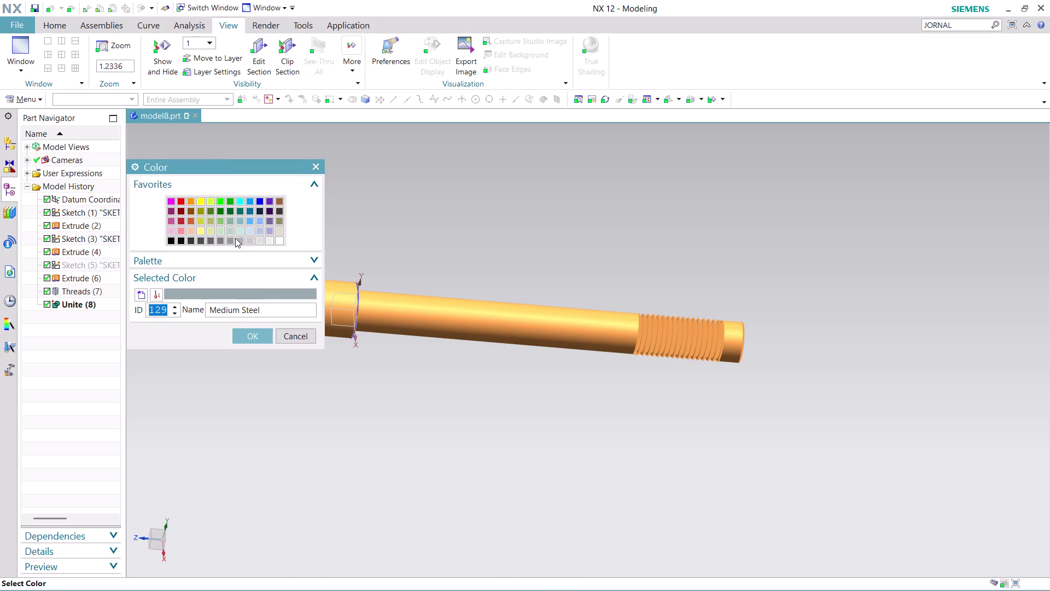
click(282, 198)
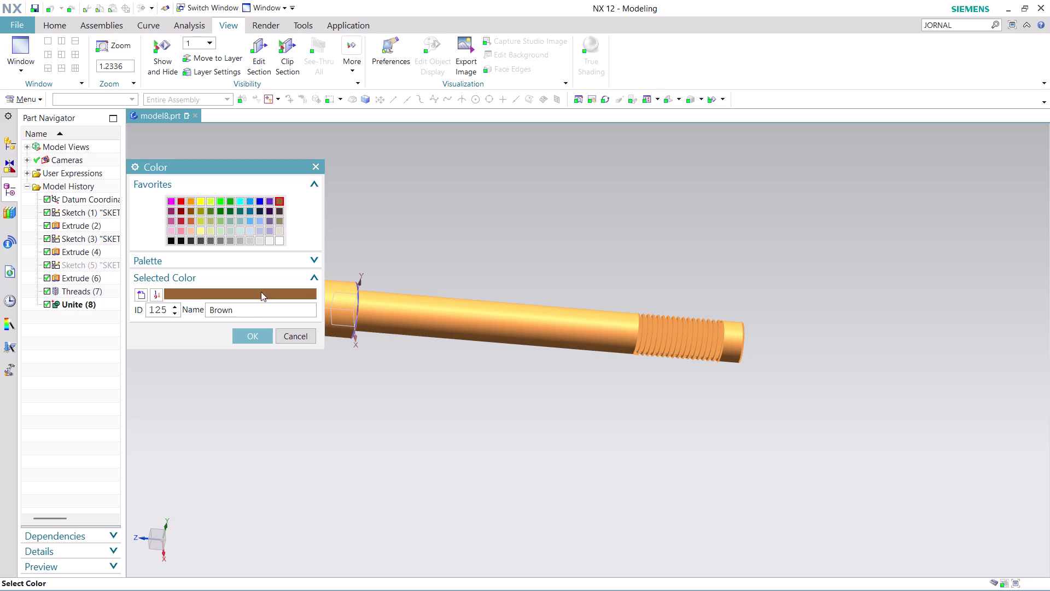
click(258, 340)
click(253, 520)
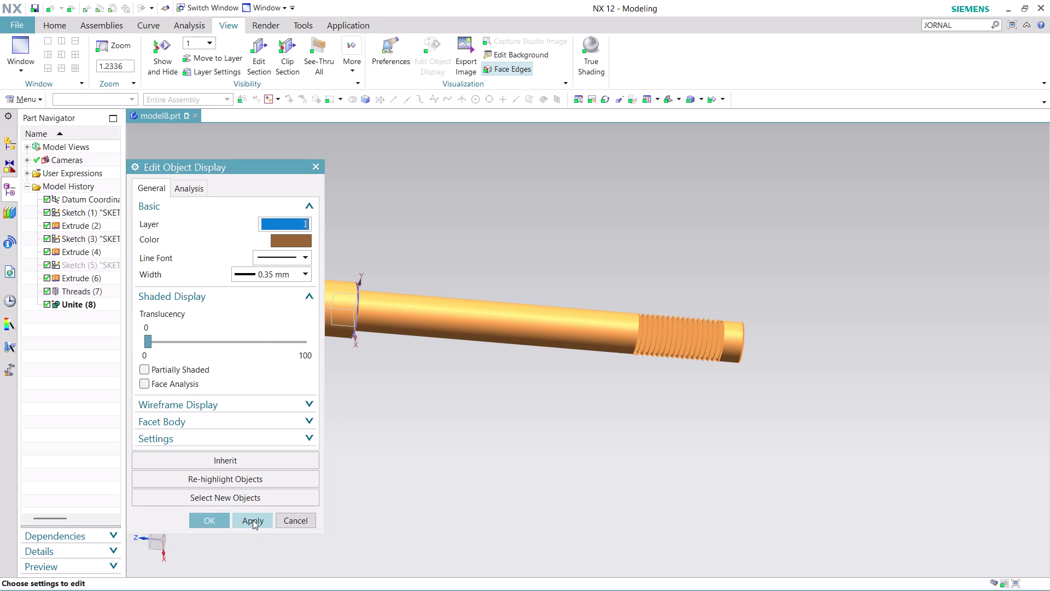
click(222, 522)
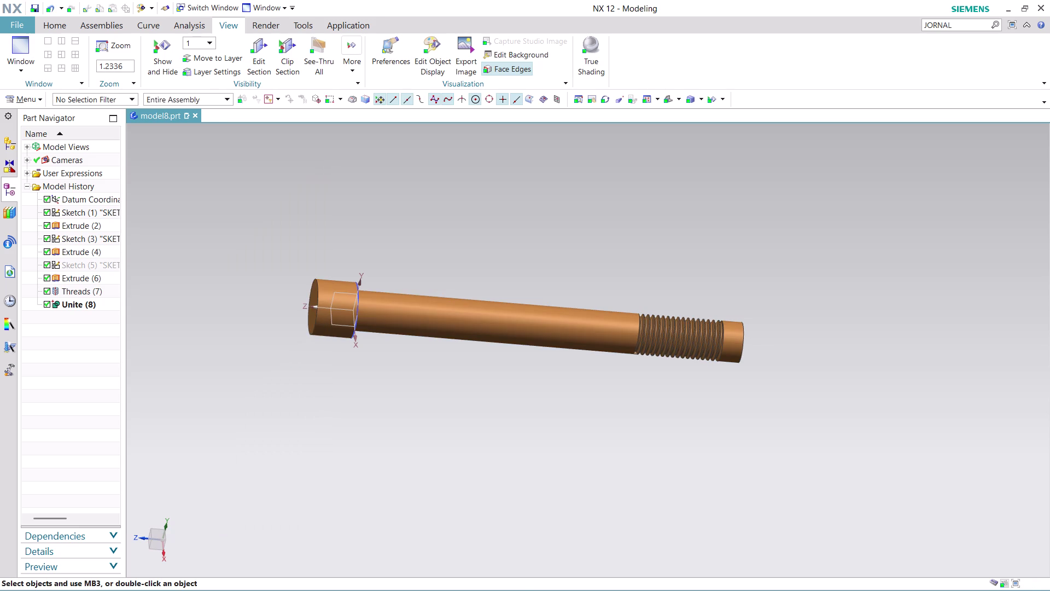
Inspect the brown bolt from several angles, then undo the colour change back to grey.
scroll(down, 3)
middle_drag(698, 254, 543, 245)
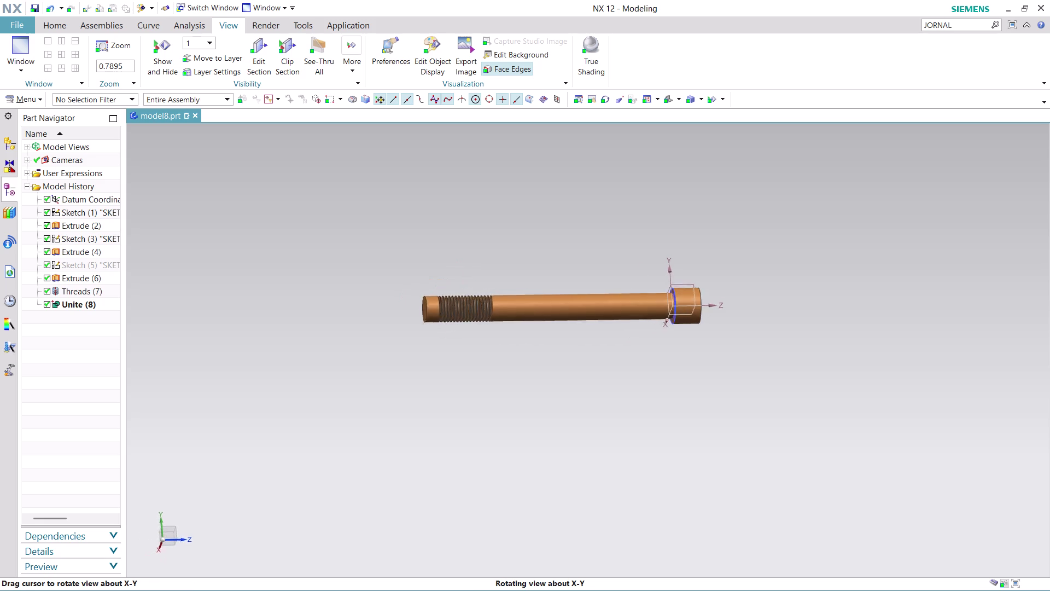
middle_drag(543, 245, 672, 253)
scroll(up, 3)
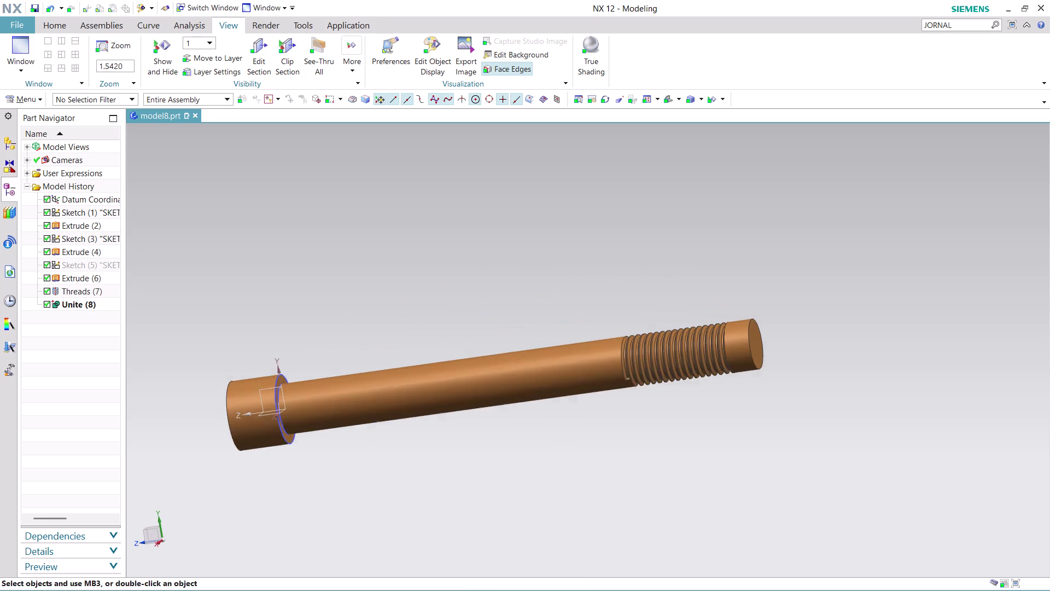
scroll(up, 3)
scroll(down, 3)
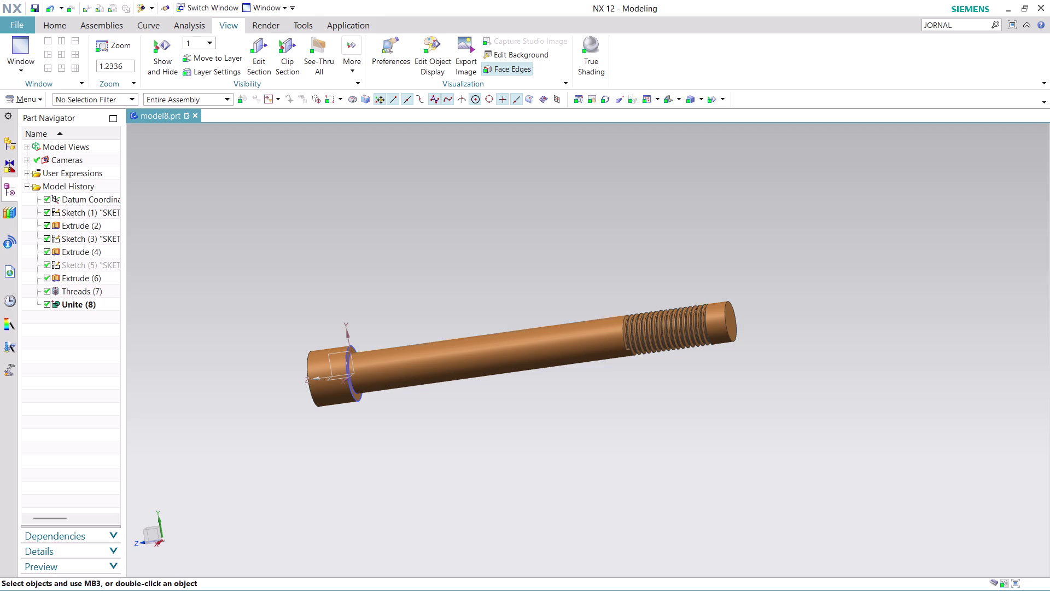
key(ctrl+z)
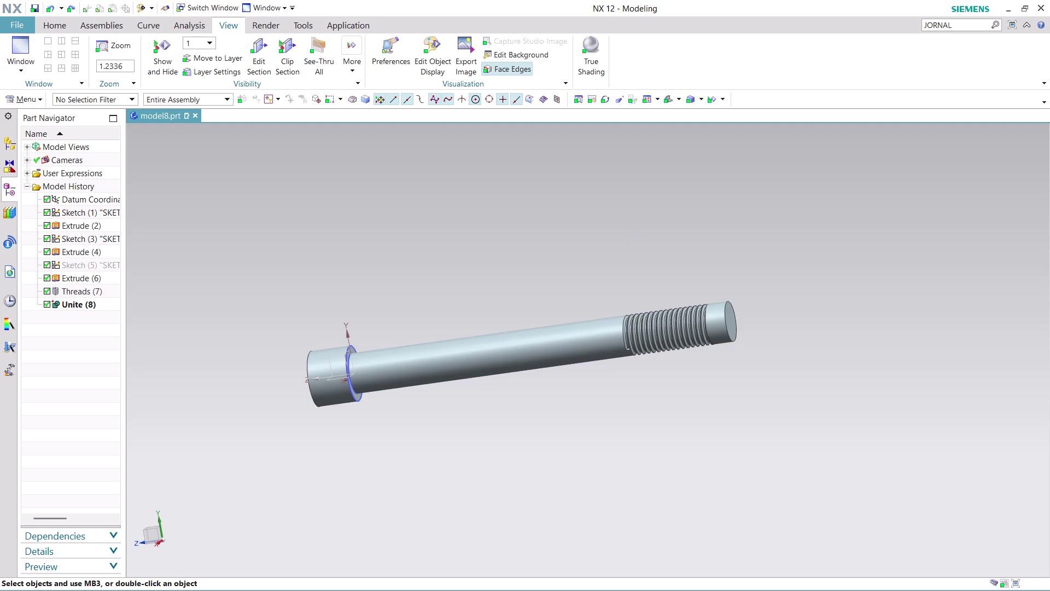
Browse the Menu command categories and return to the Home tab modelling commands.
click(473, 310)
click(40, 101)
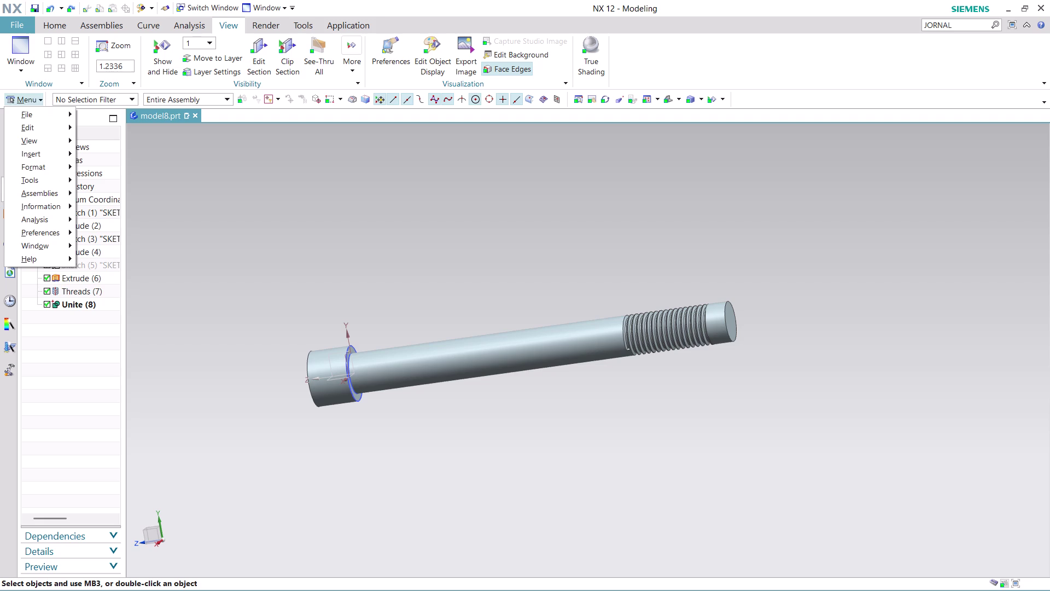
click(225, 175)
click(58, 20)
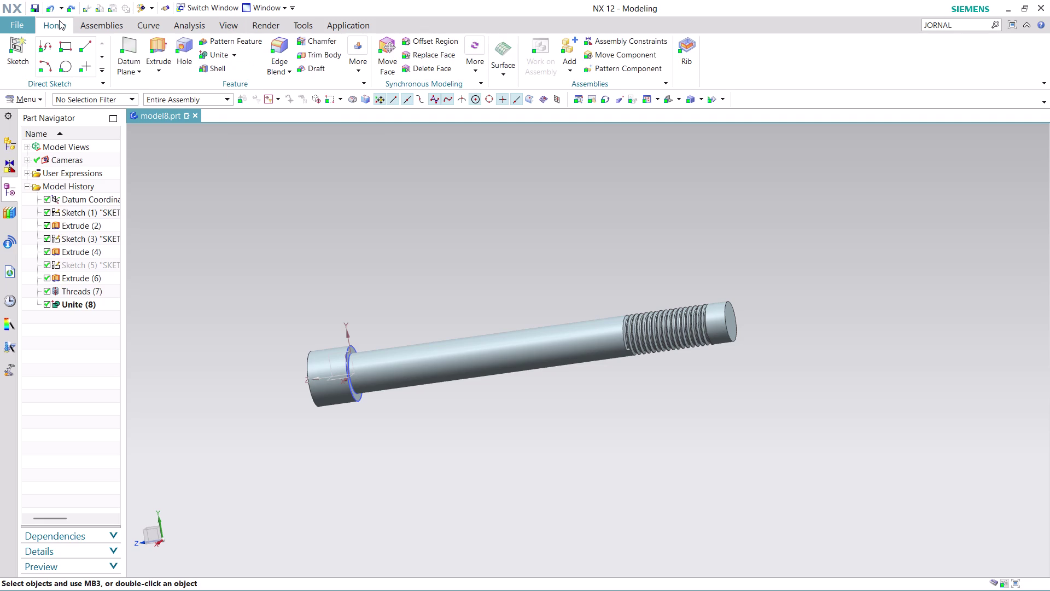
click(295, 266)
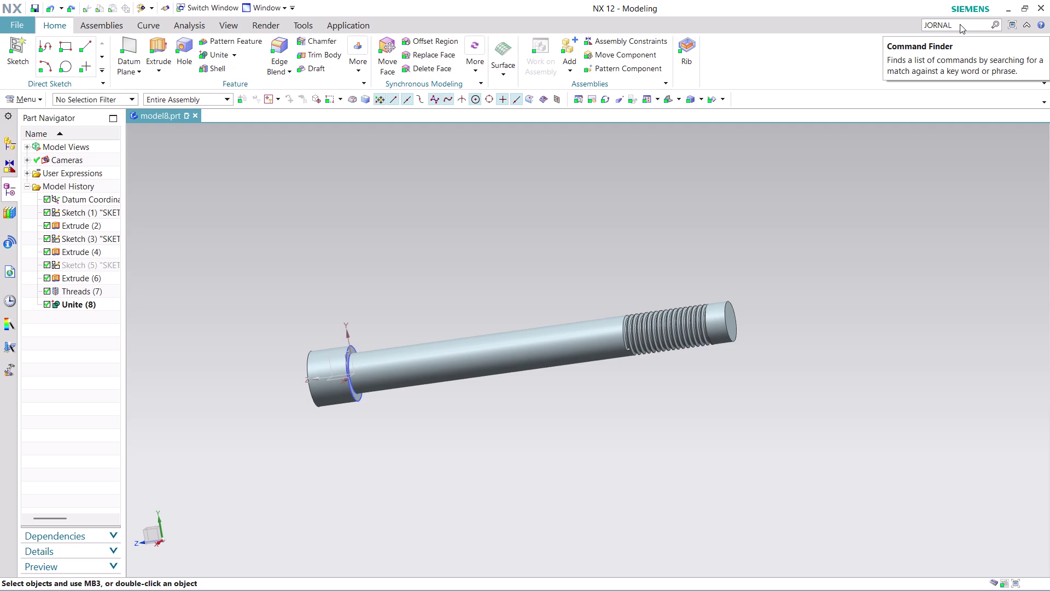
click(959, 24)
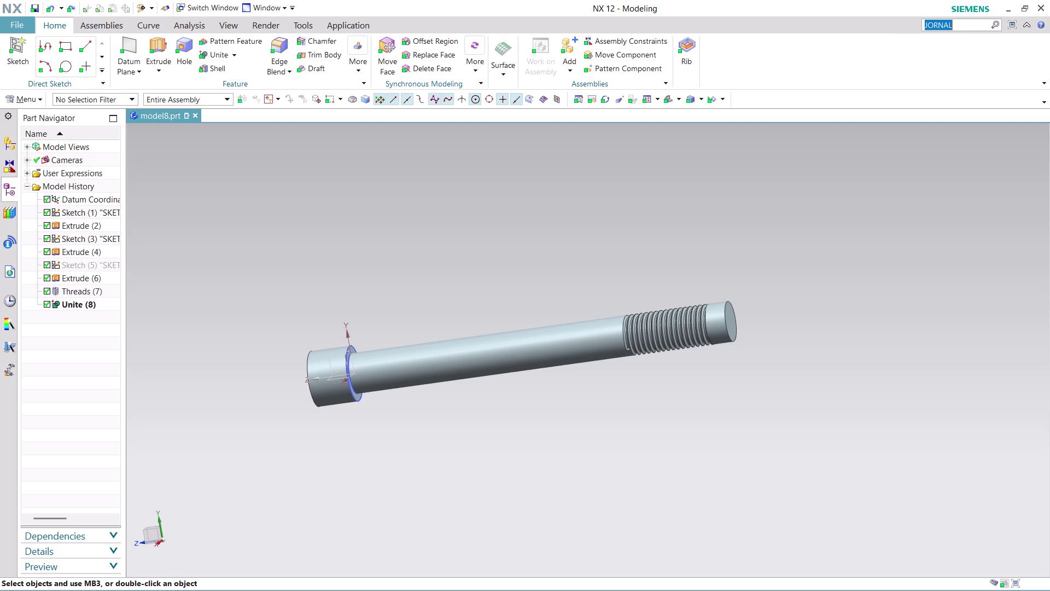
Stop journal recording from the JORNAL search results, then close the results.
key(Return)
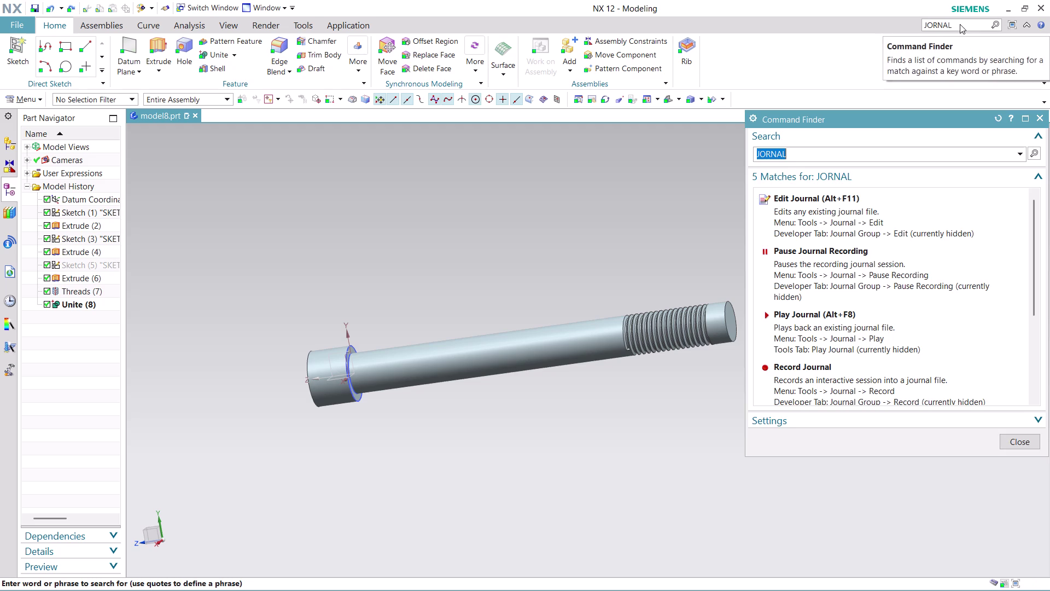
scroll(down, 3)
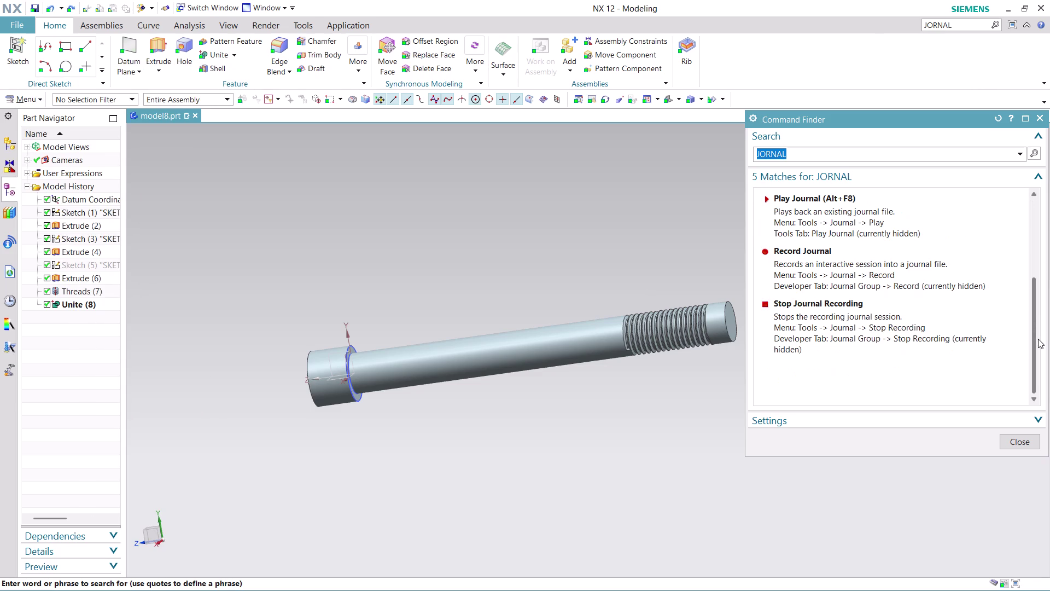
click(804, 327)
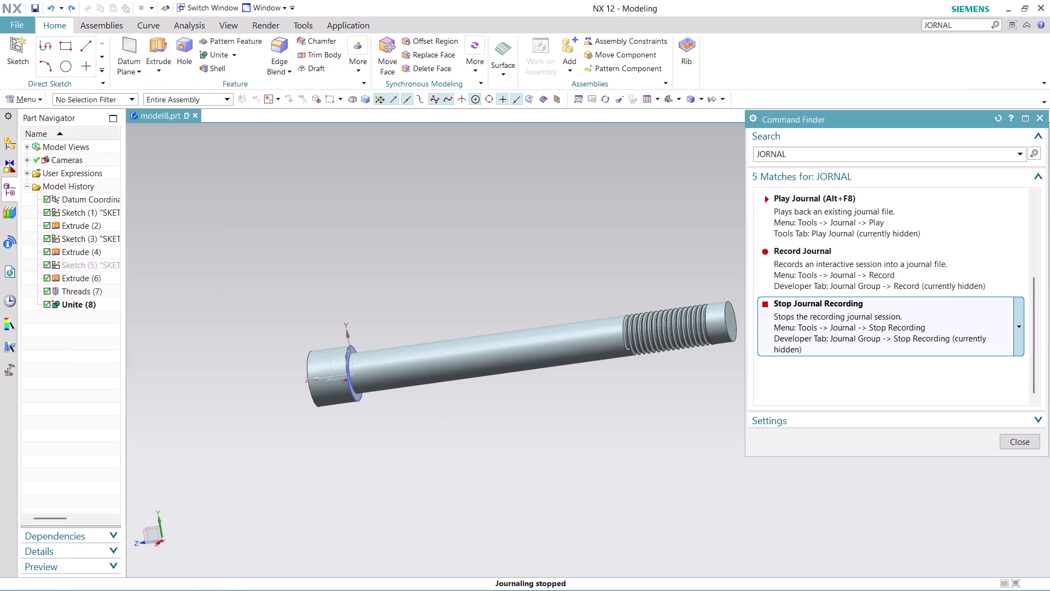
click(804, 327)
click(803, 327)
click(1029, 443)
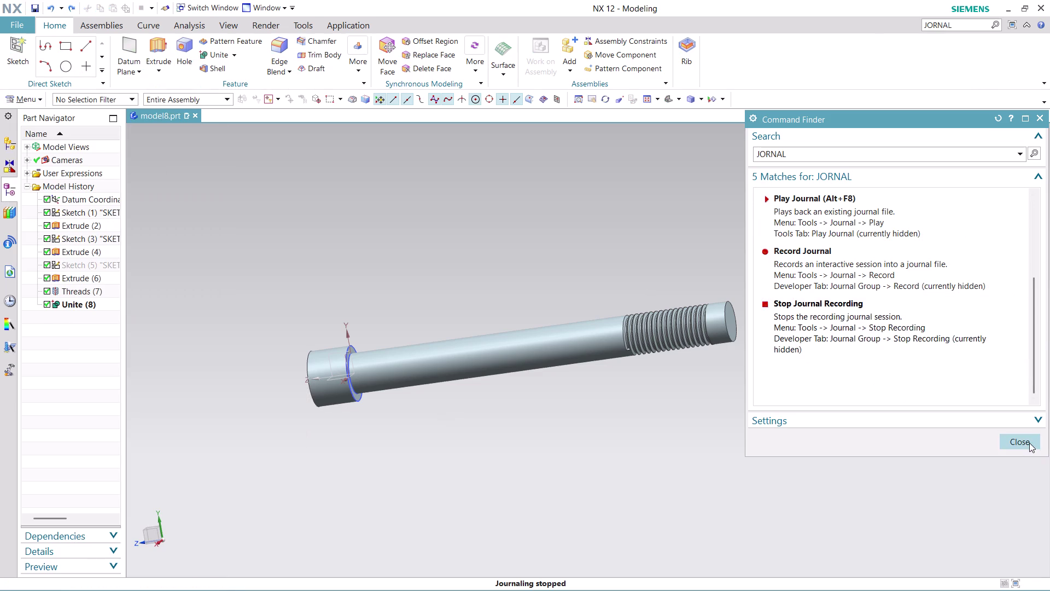
click(699, 101)
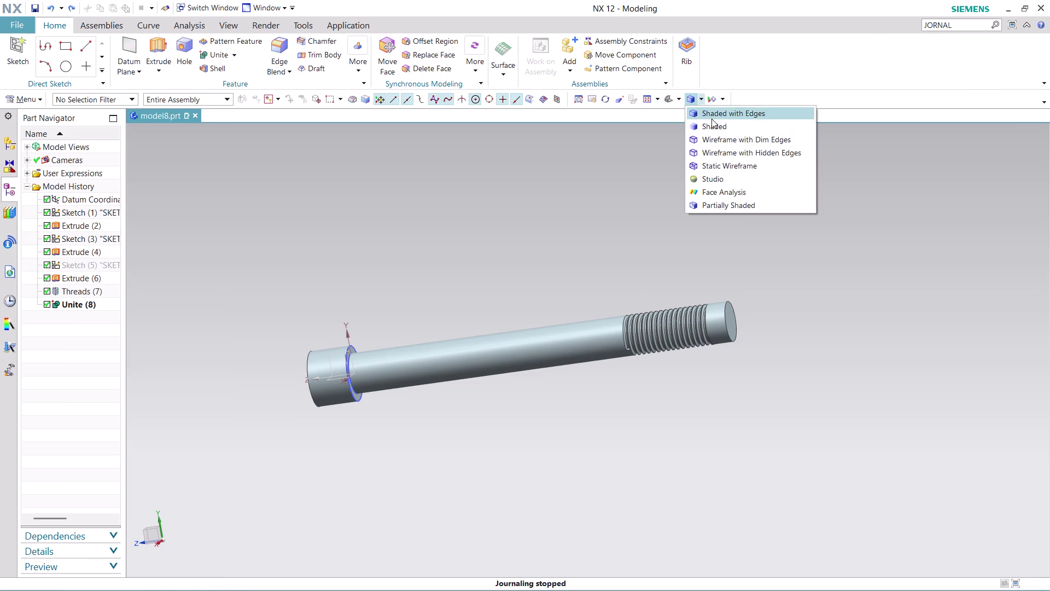
Switch the bolt to the Top view.
click(644, 155)
click(678, 101)
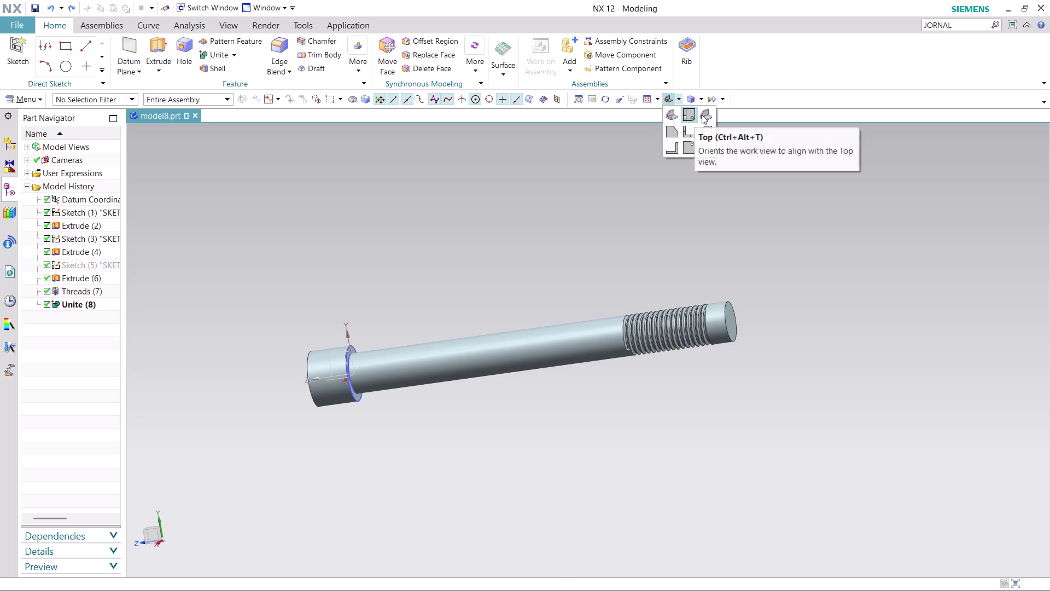
click(701, 114)
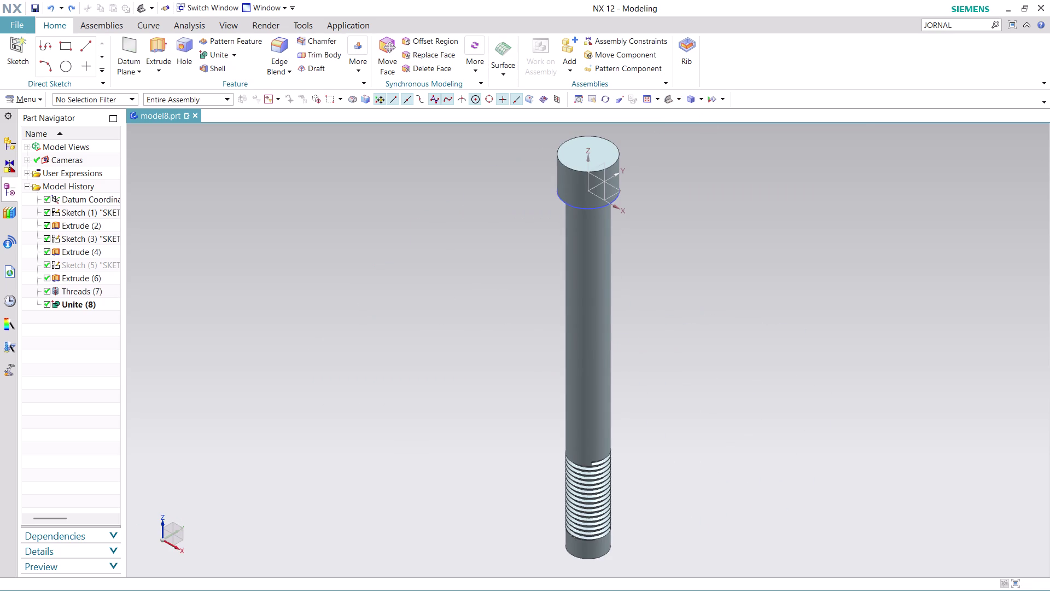
click(657, 96)
click(615, 141)
click(705, 225)
click(695, 194)
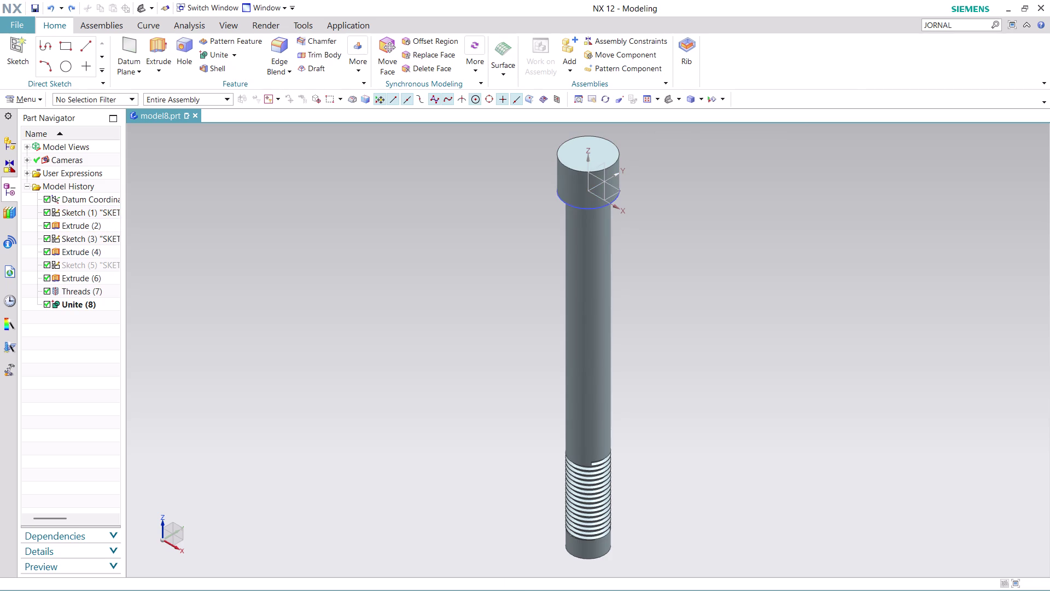
Cycle the bolt through isometric, side, front and bottom views.
click(681, 98)
click(671, 139)
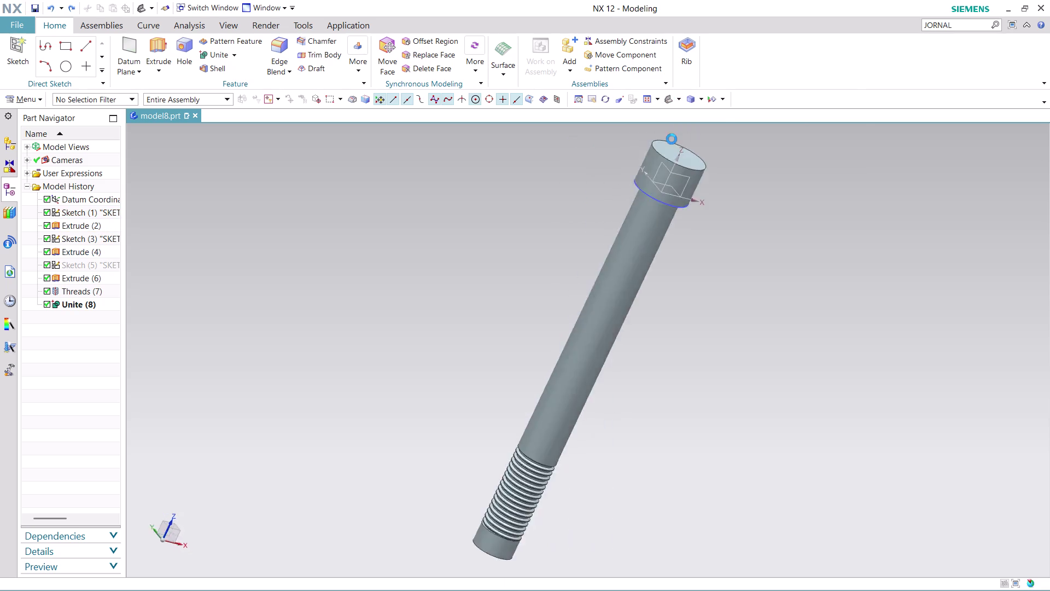
click(675, 98)
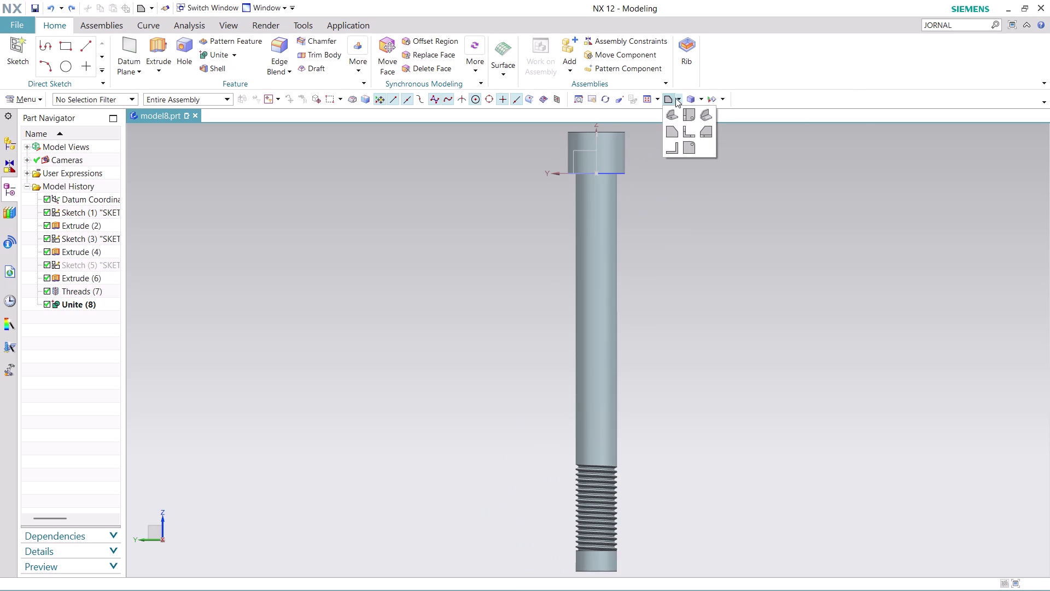
click(683, 139)
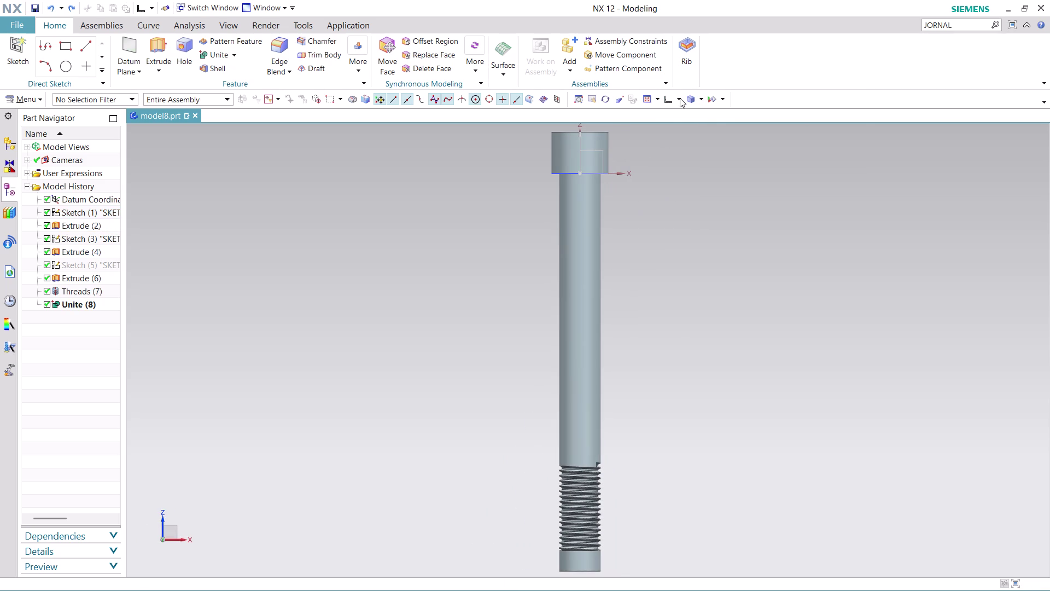
click(679, 97)
click(686, 145)
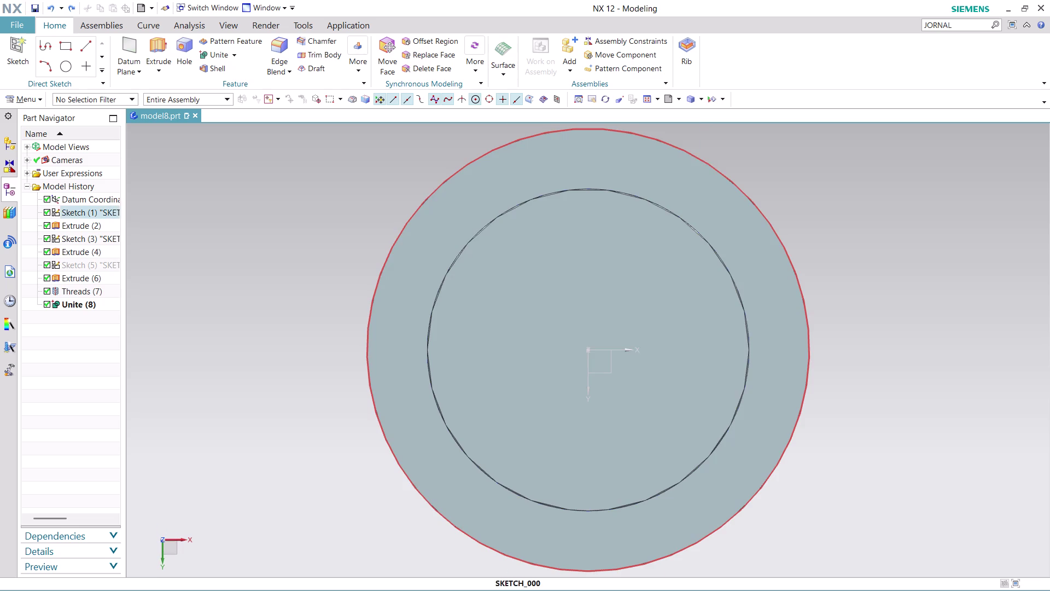
Show the bolt's back, head-end and opposite side views, ending on front.
click(677, 100)
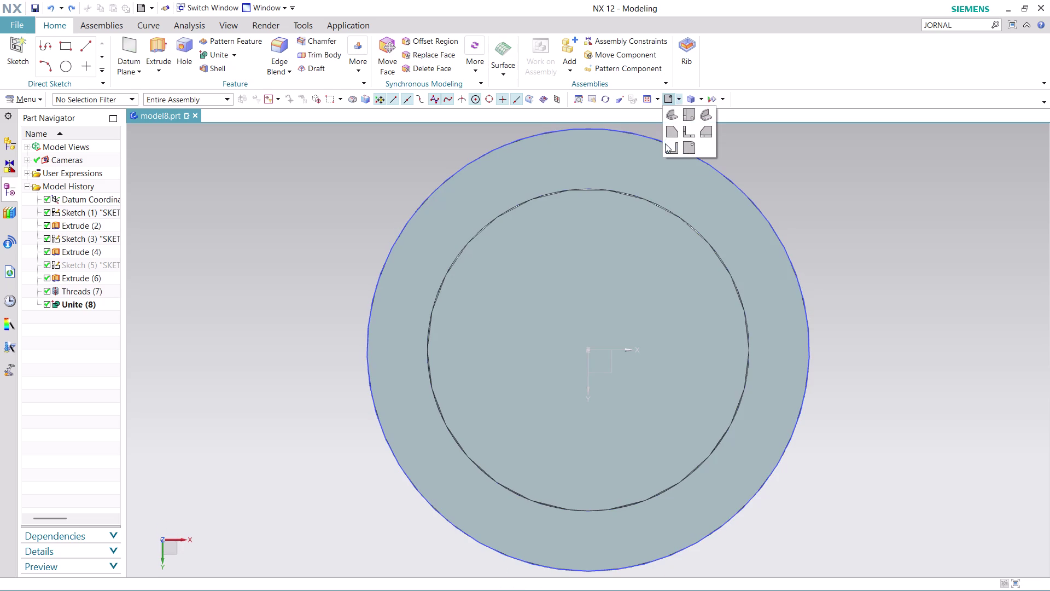
click(670, 149)
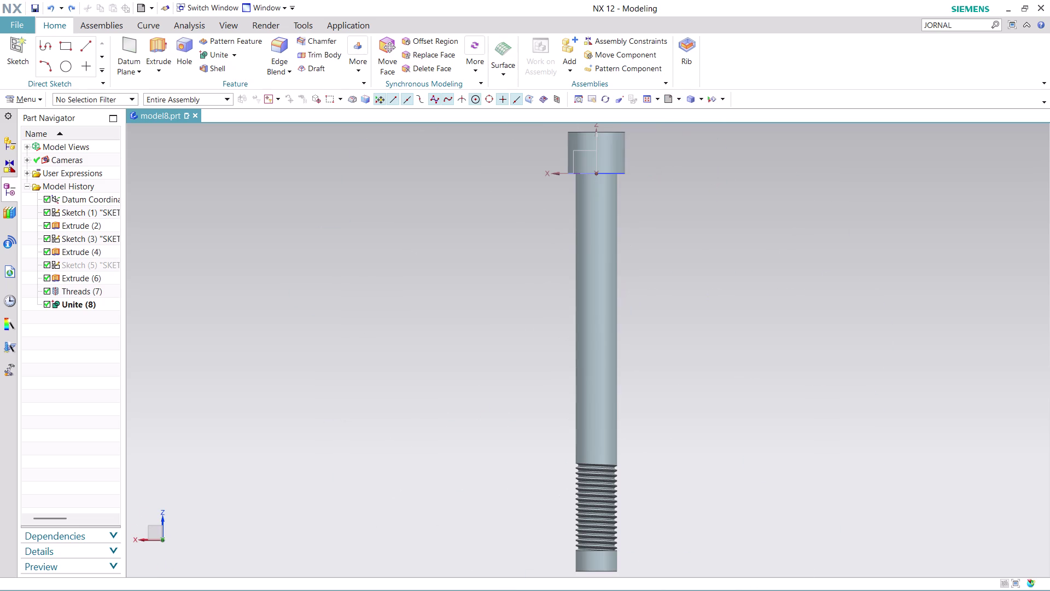
click(680, 100)
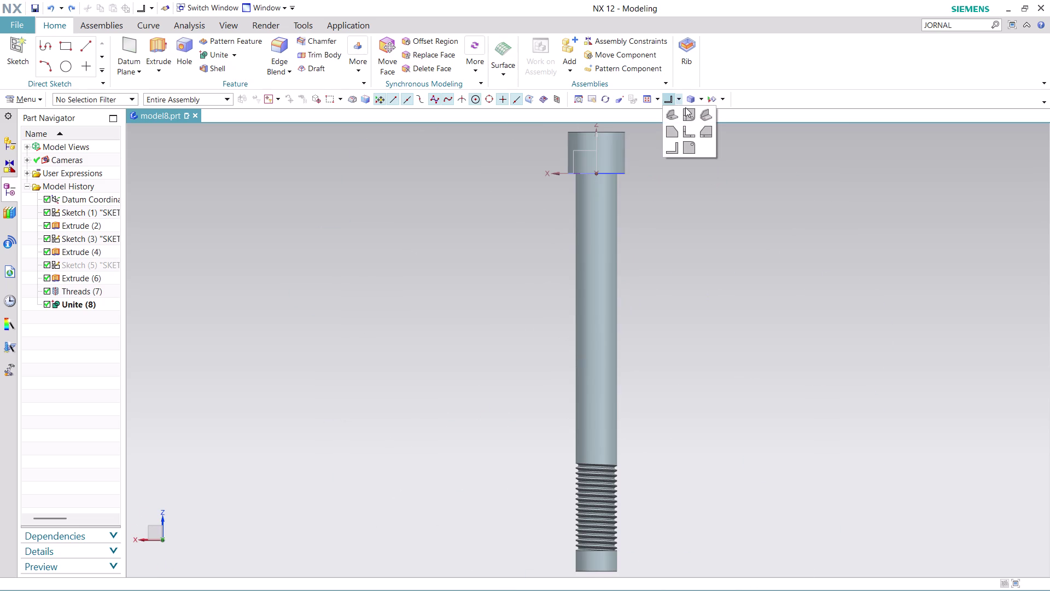
click(687, 112)
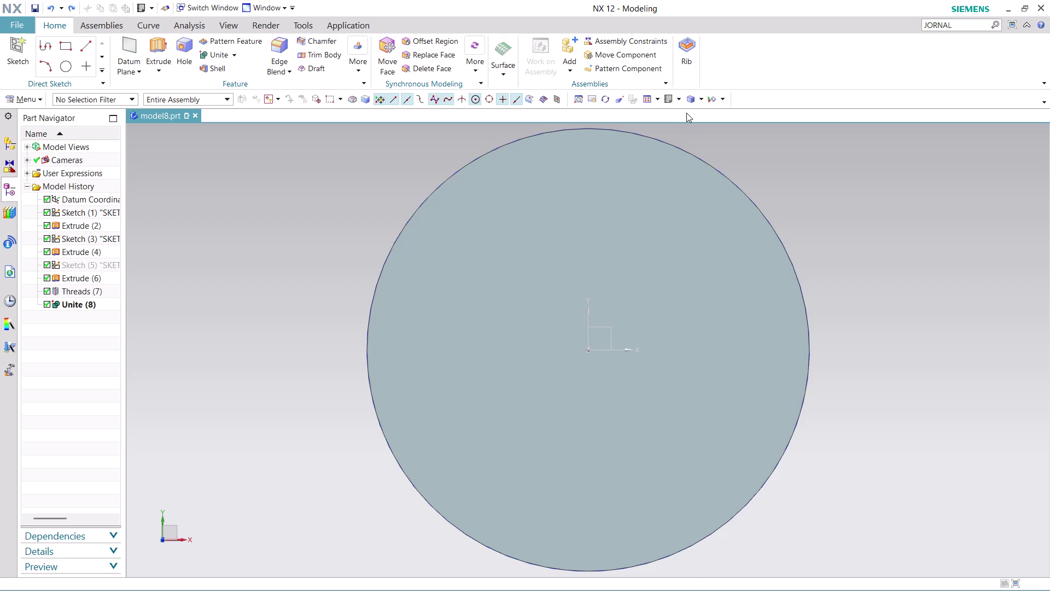
click(682, 100)
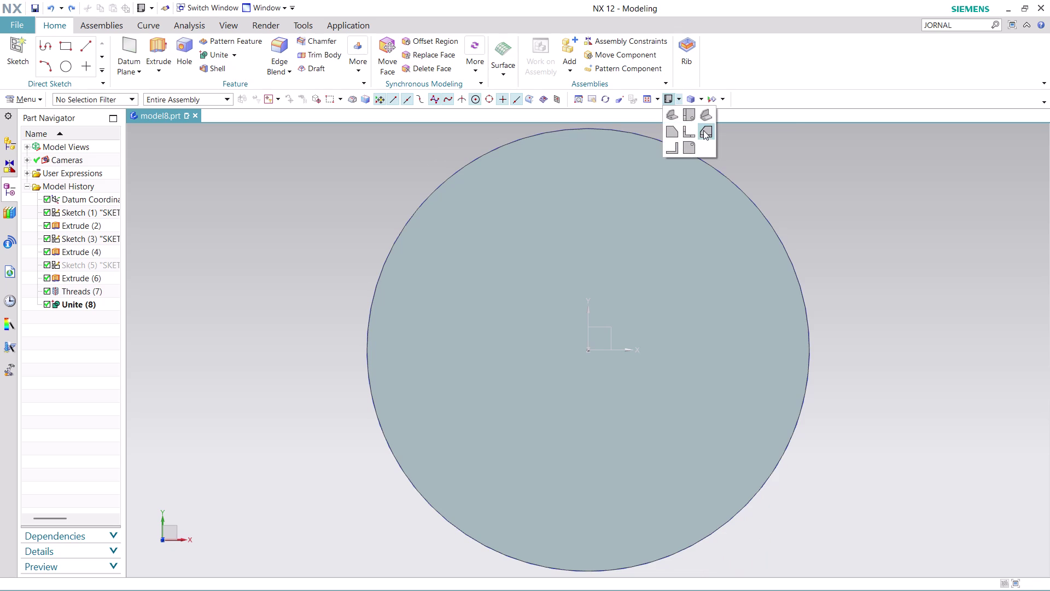
click(703, 130)
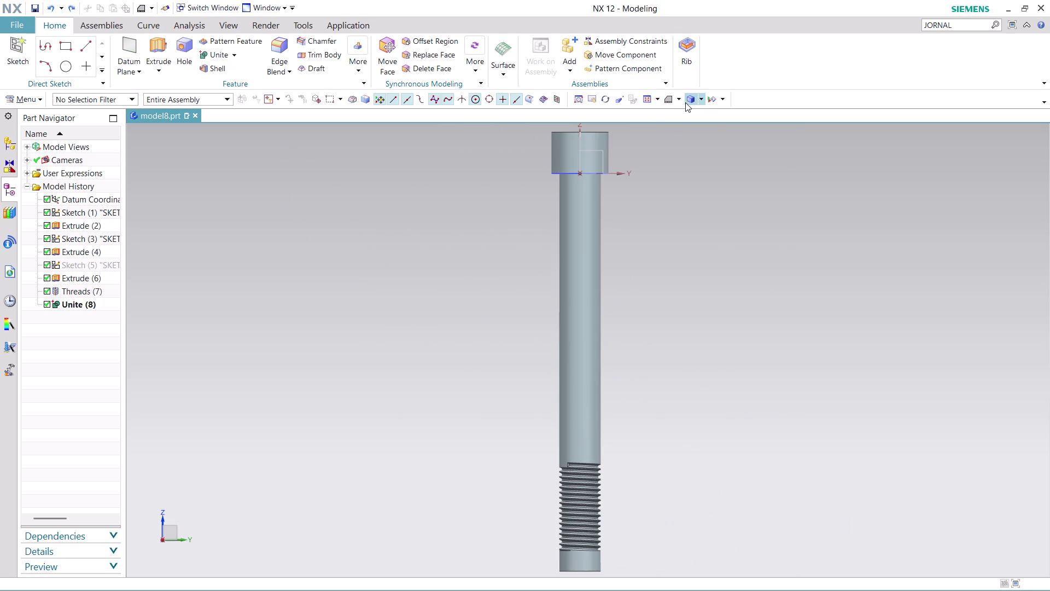
click(683, 99)
click(670, 126)
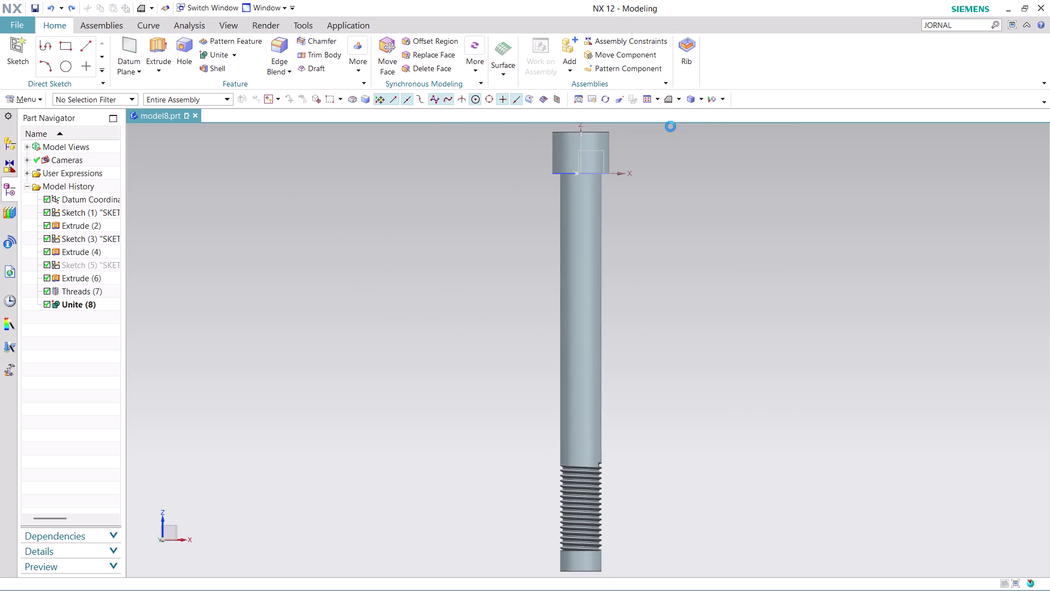
Zoom the view, then start saving, bringing up the name prompt for model8.prt.
scroll(down, 3)
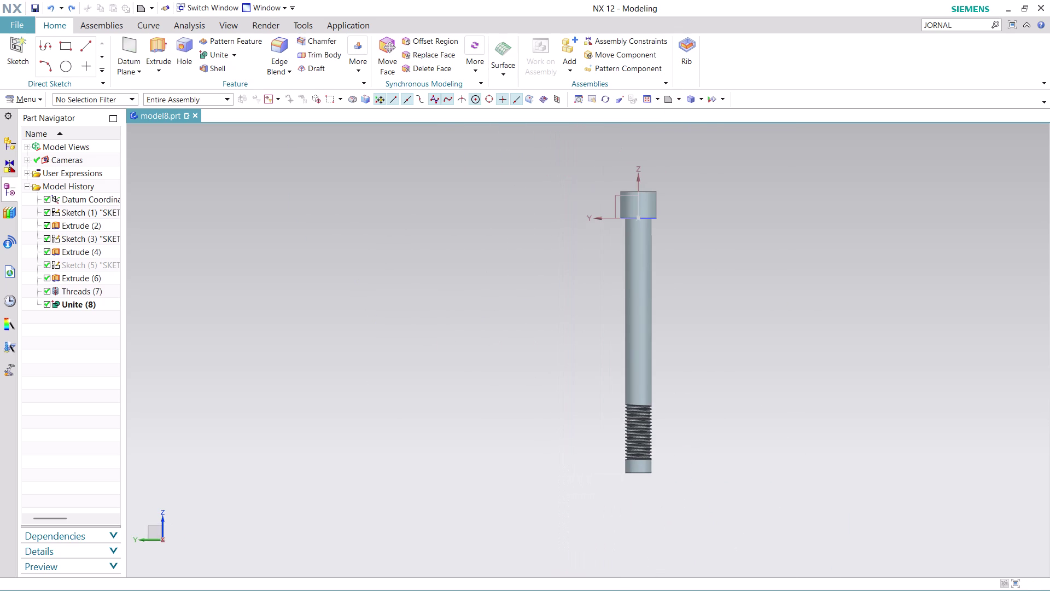
scroll(up, 3)
scroll(up, 3)
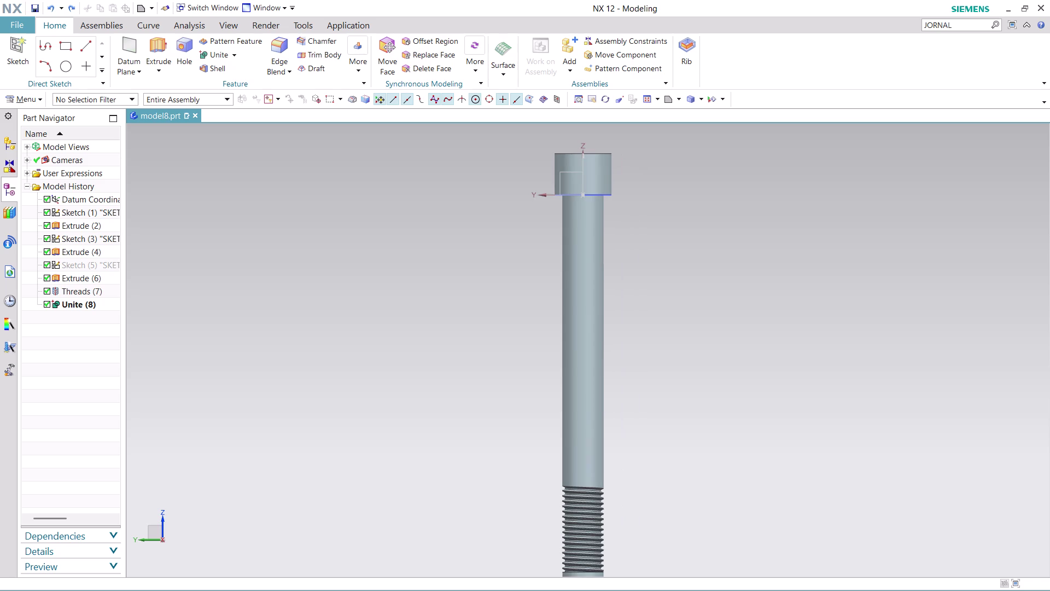
scroll(down, 3)
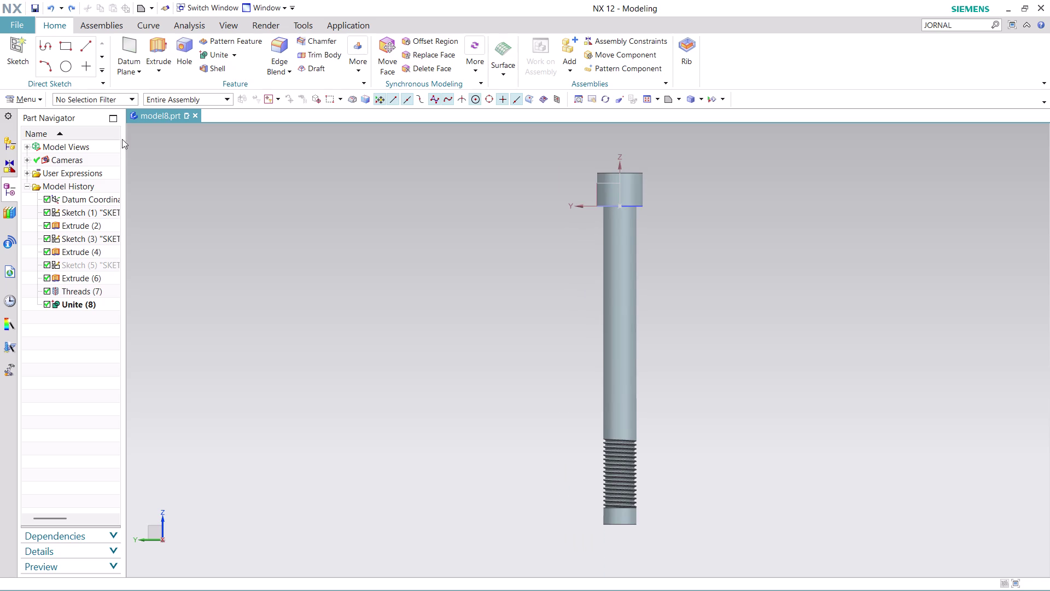
key(ctrl+s)
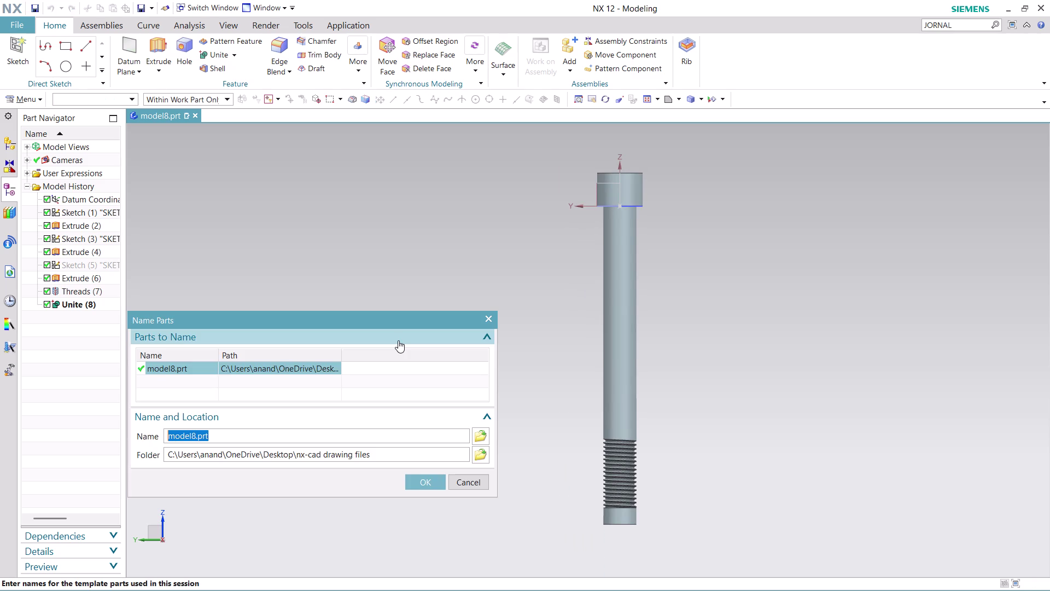
Name the part file 'ASSEMBLY 11 PART 2' in Name Parts and save it.
click(479, 431)
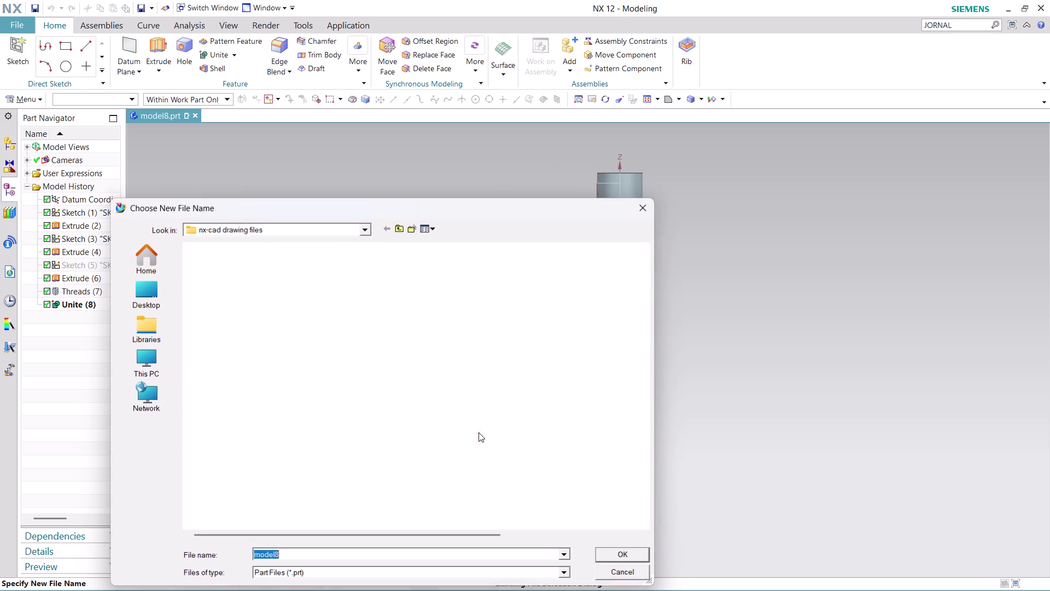
text(ASS)
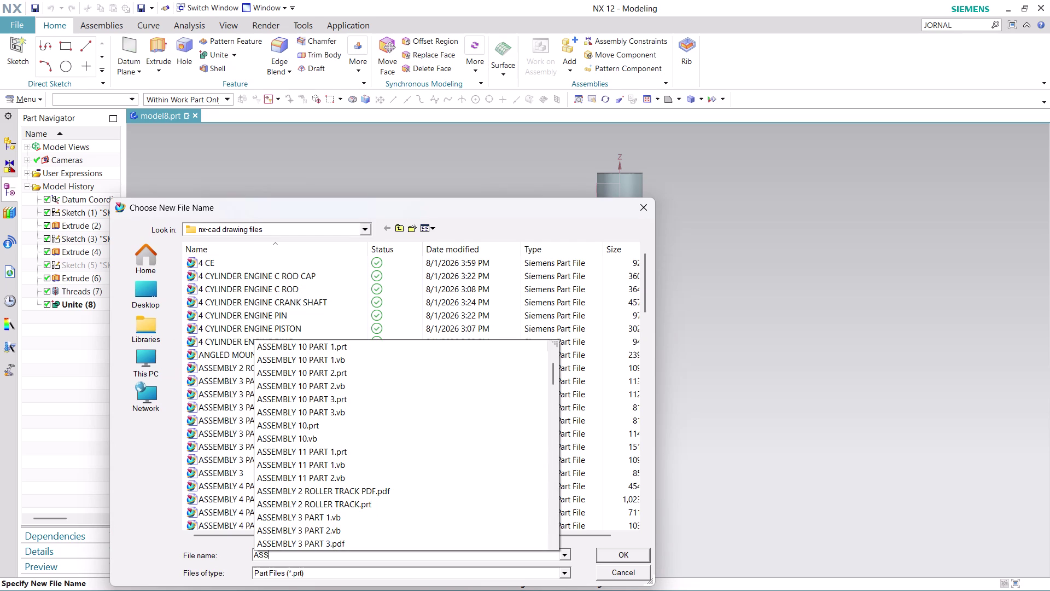
text(EMBL)
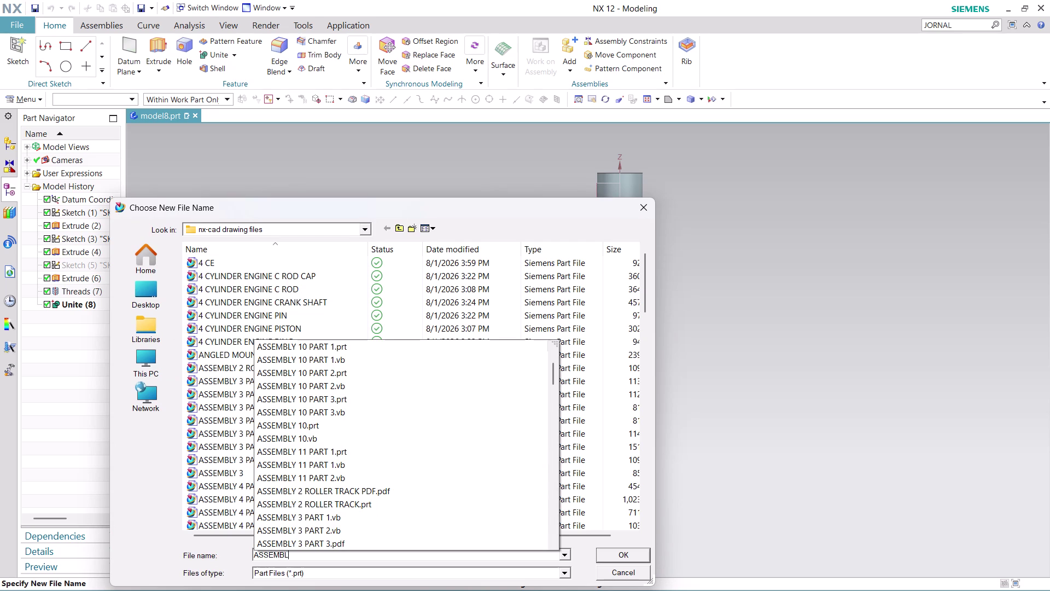
text(Y)
key(space)
text(11)
key(space)
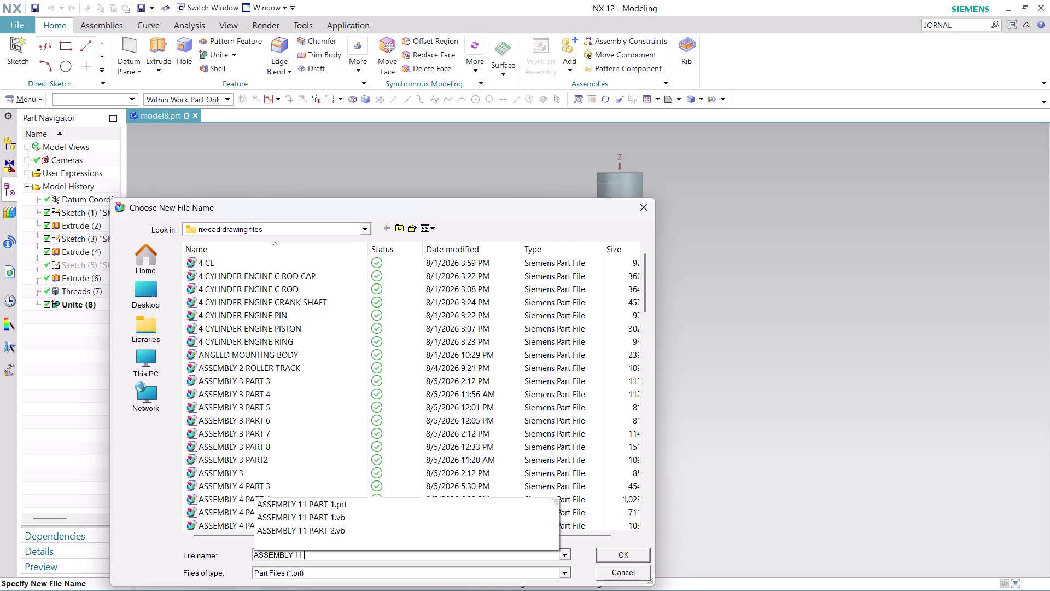
text(PART)
key(space)
key(2)
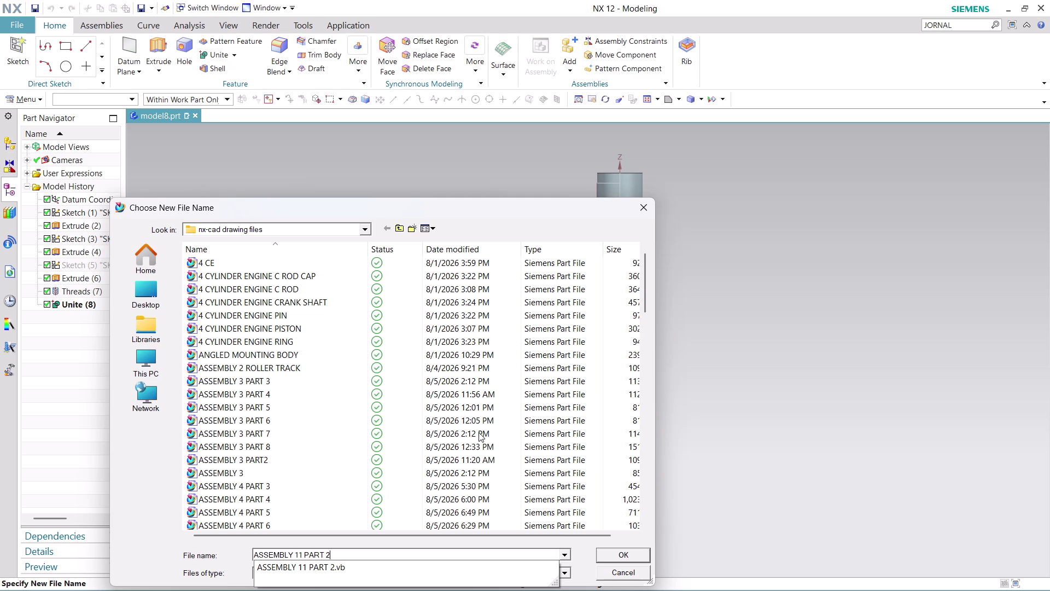
key(Return)
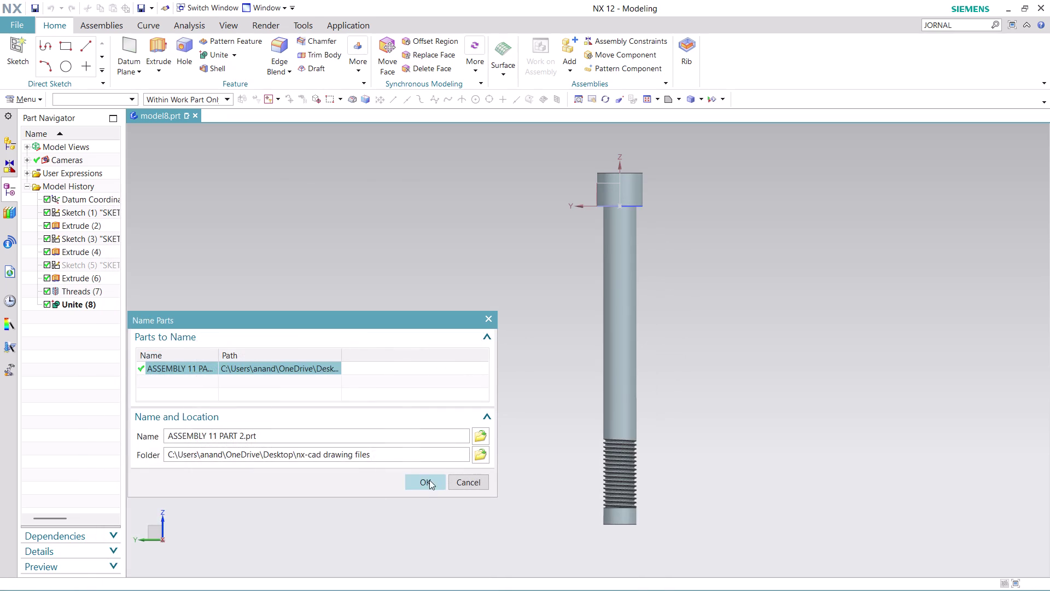
click(429, 483)
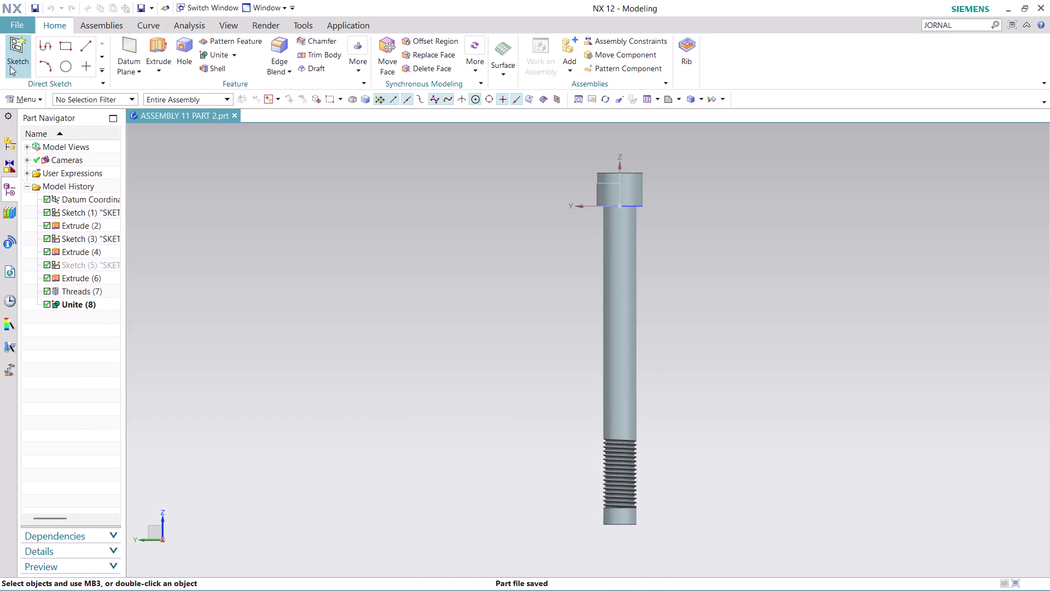
click(17, 26)
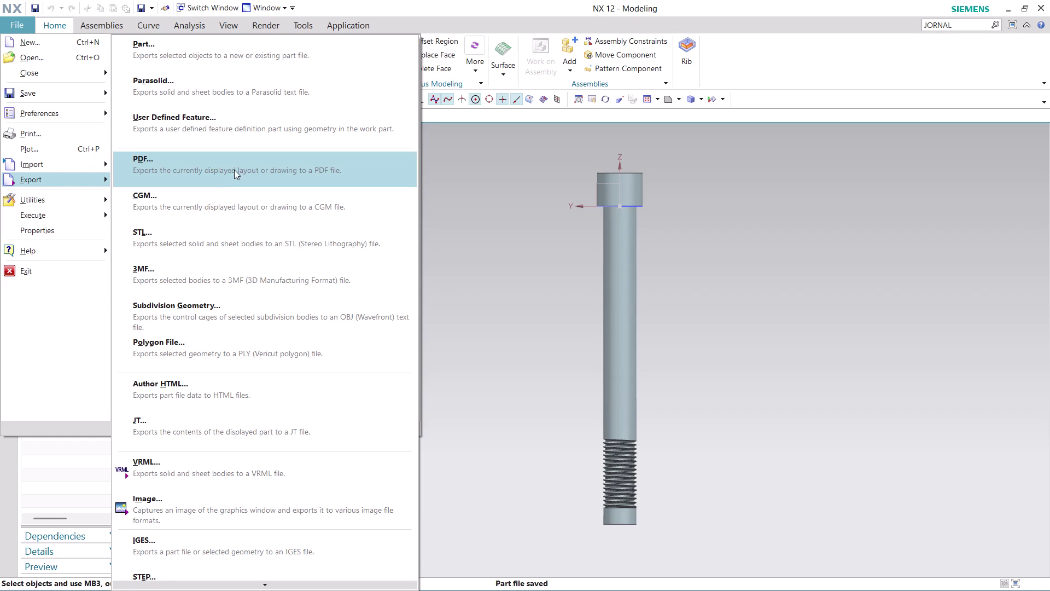
click(234, 170)
click(214, 377)
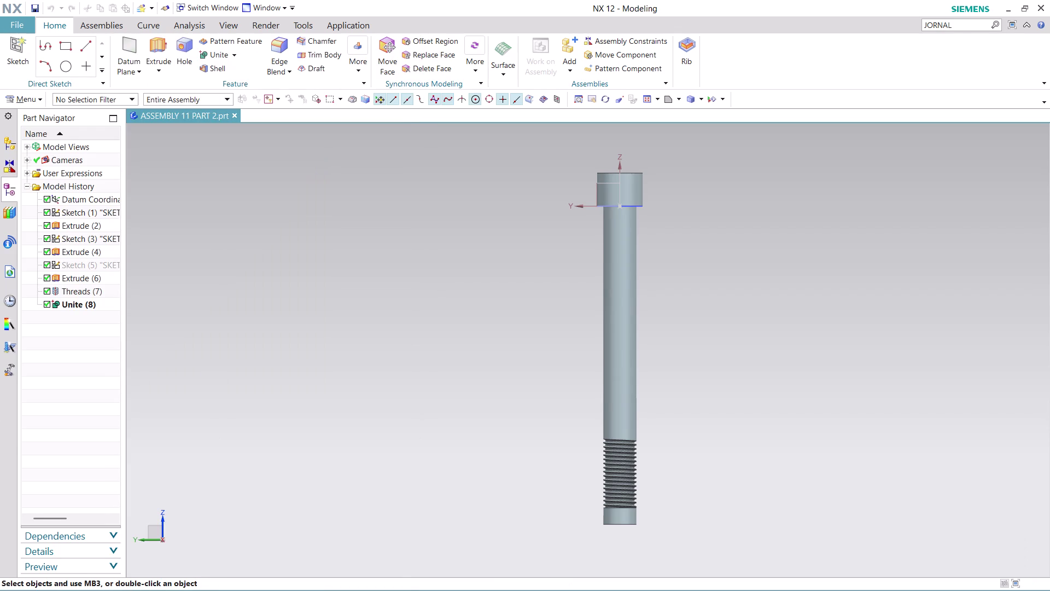